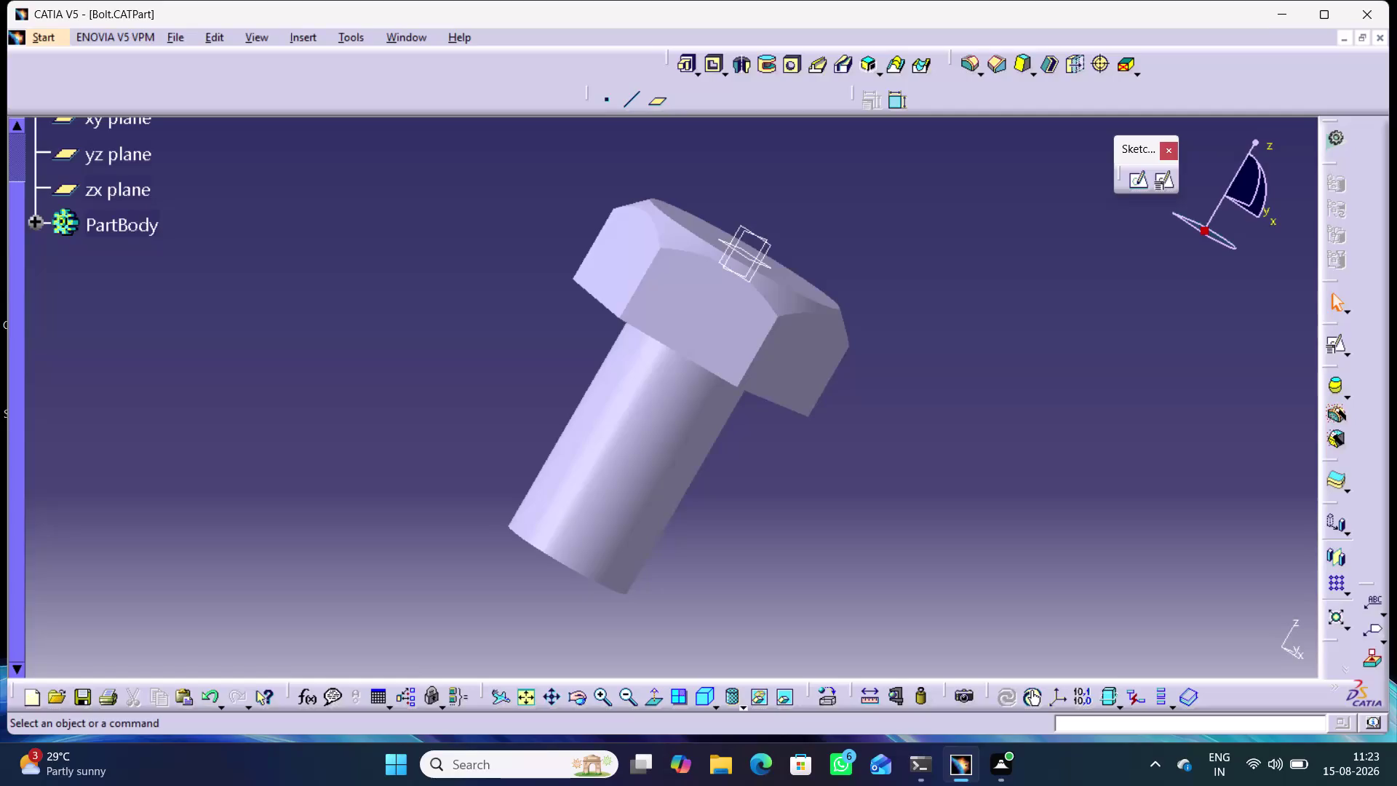
Turn the hex-head bolt more upright and open the material library.
middle_drag(786, 503, 976, 501)
right_drag(786, 503, 977, 501)
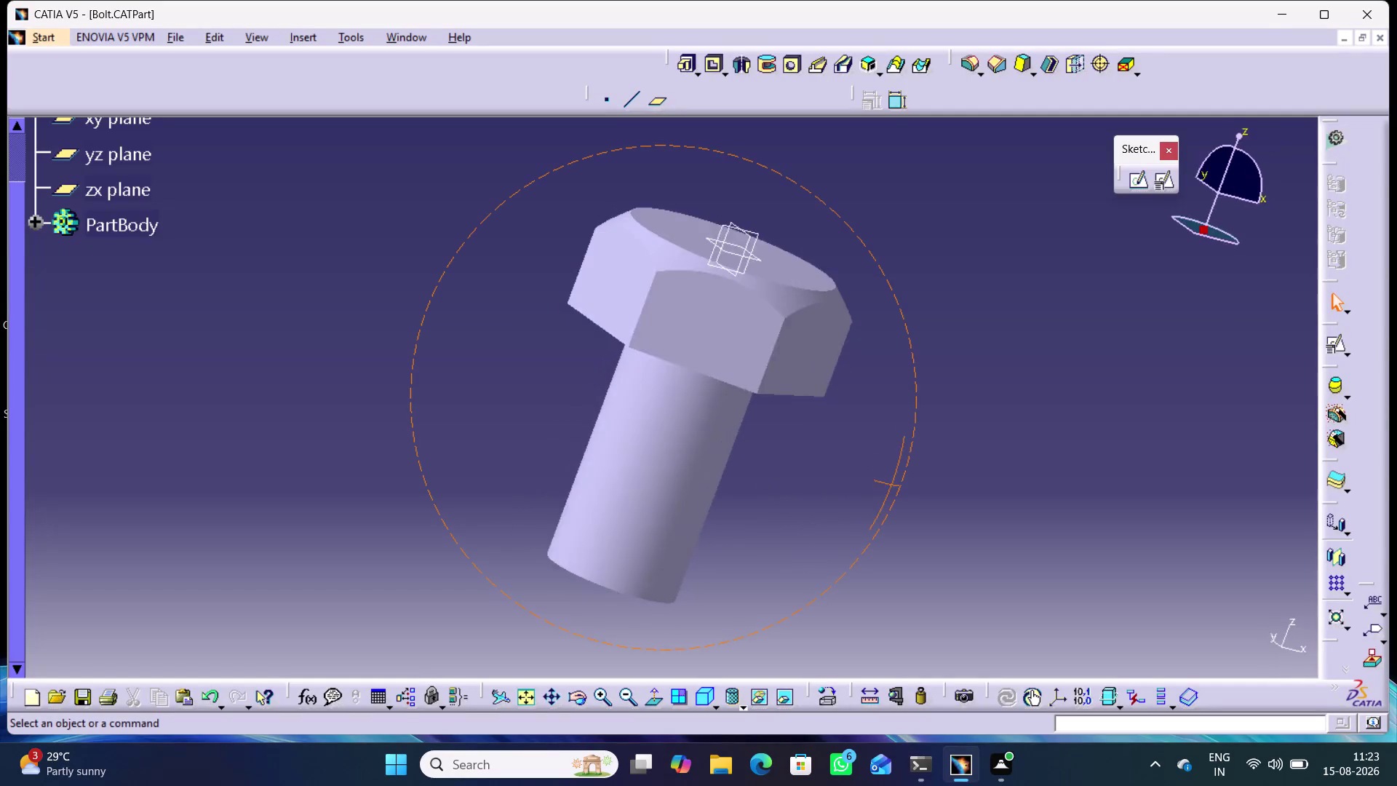
middle_drag(976, 502, 998, 438)
right_drag(976, 501, 998, 438)
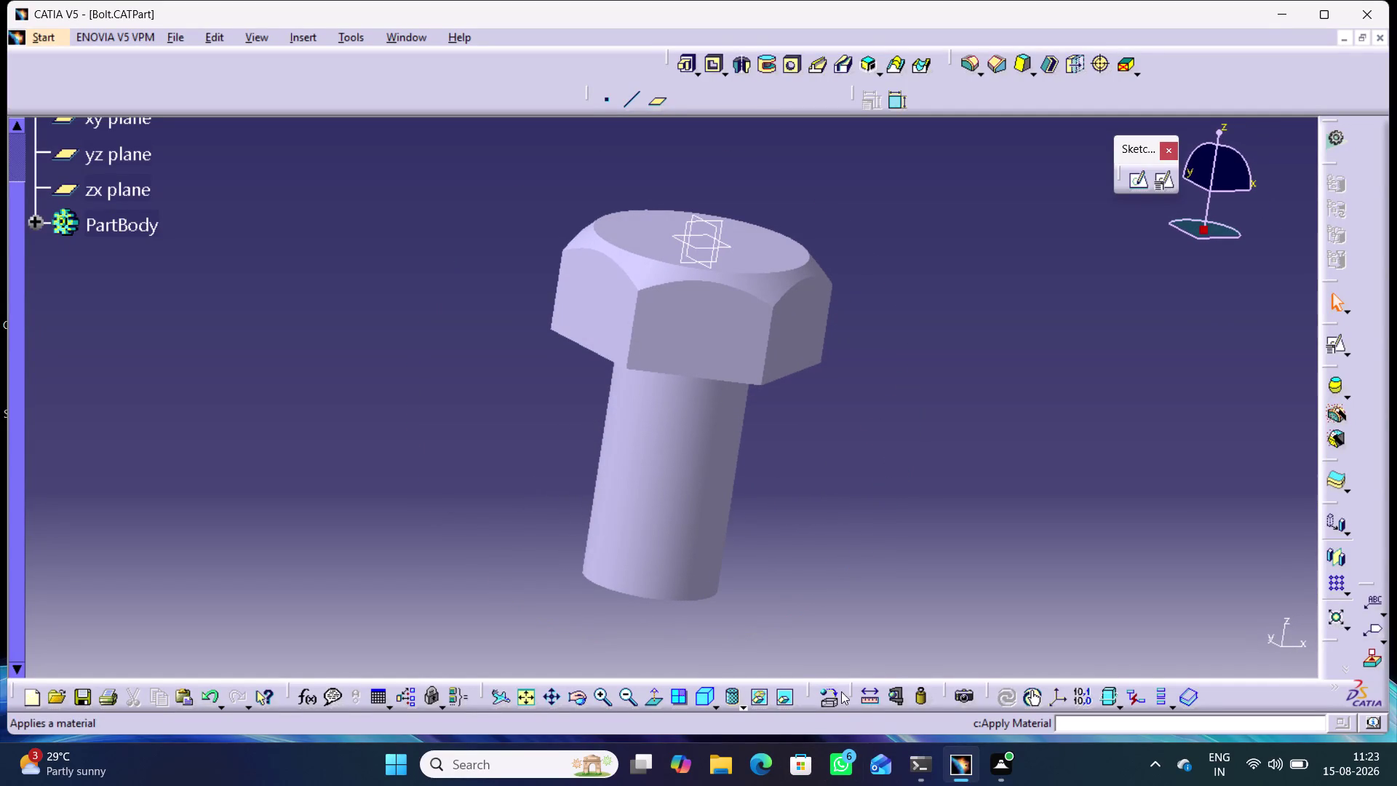
click(820, 694)
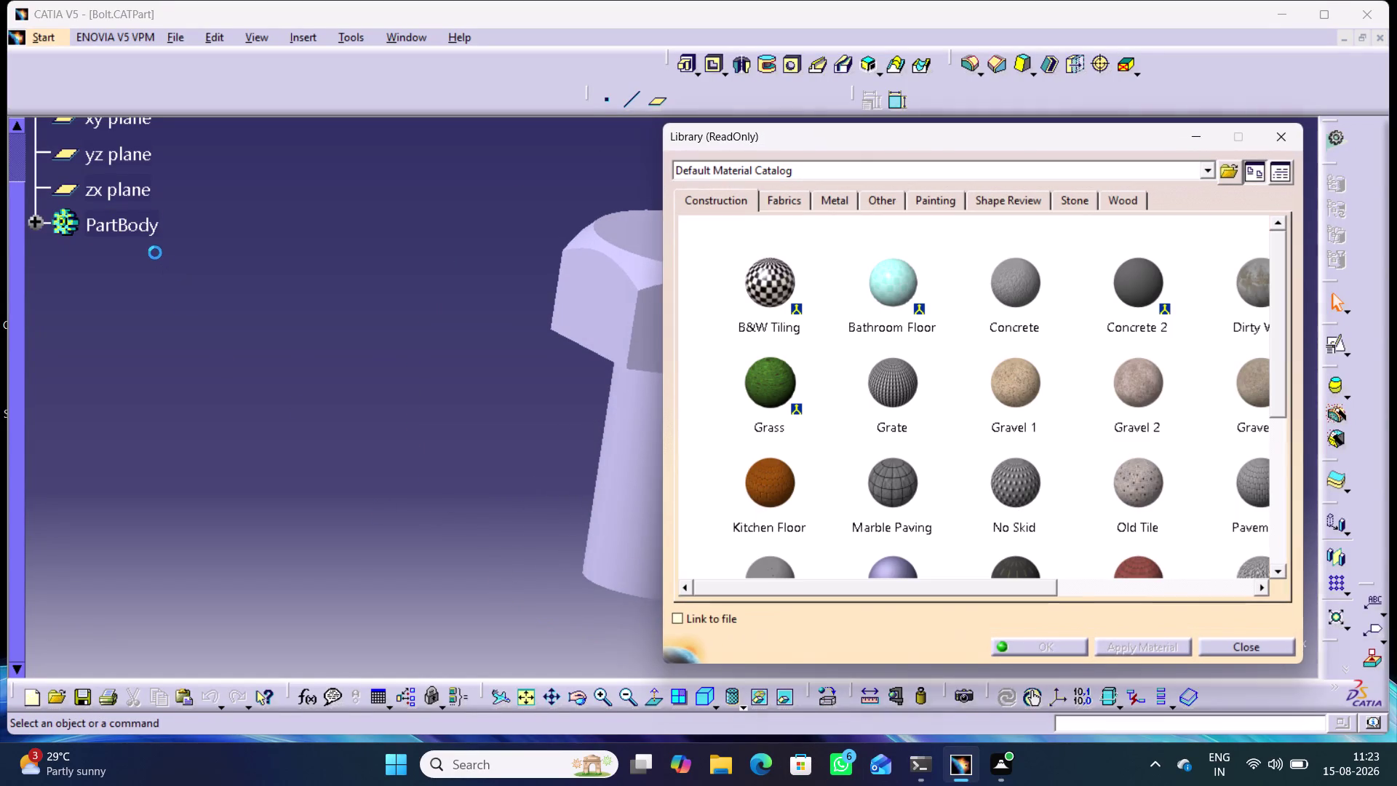
Apply Lead metal to the bolt's PartBody after trying Eroded metal 2, then close the library.
click(131, 226)
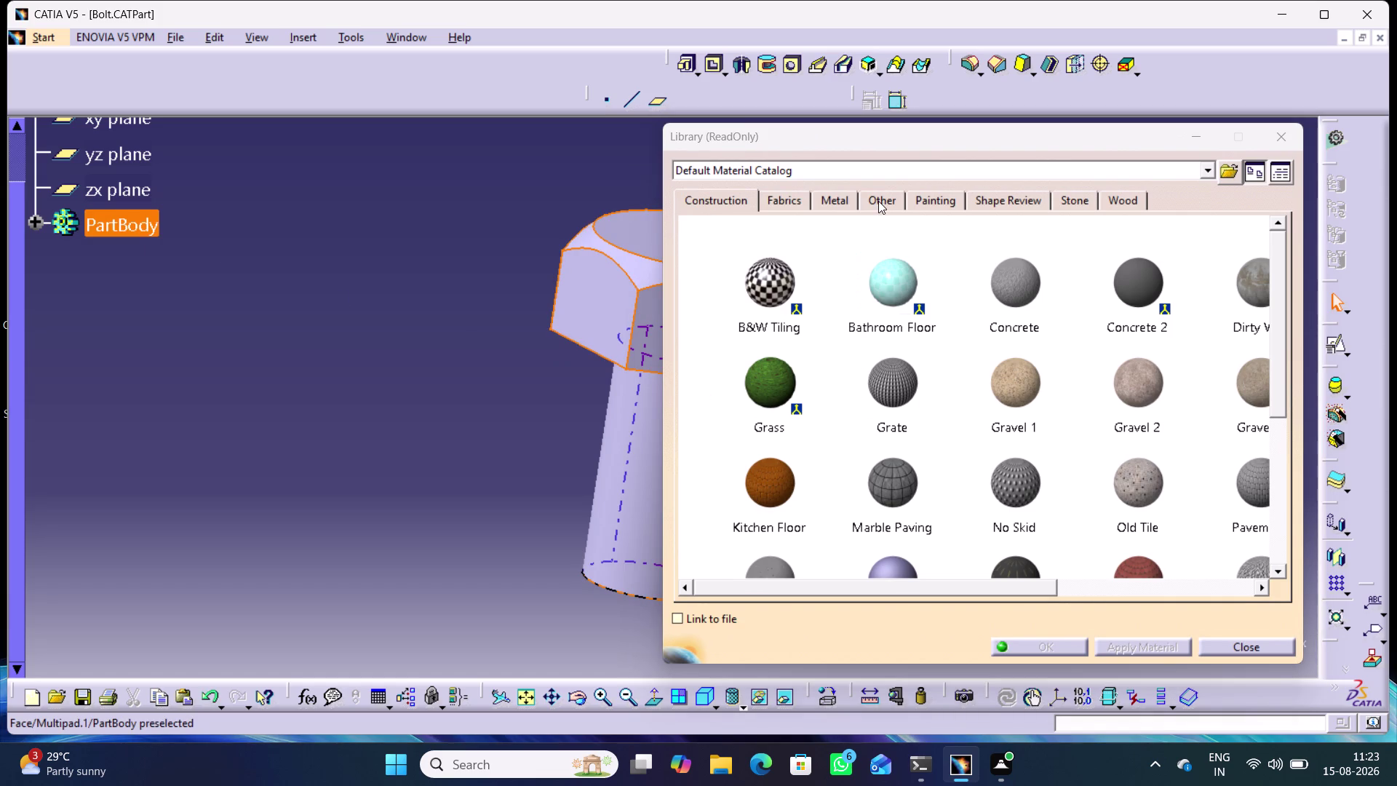
click(878, 201)
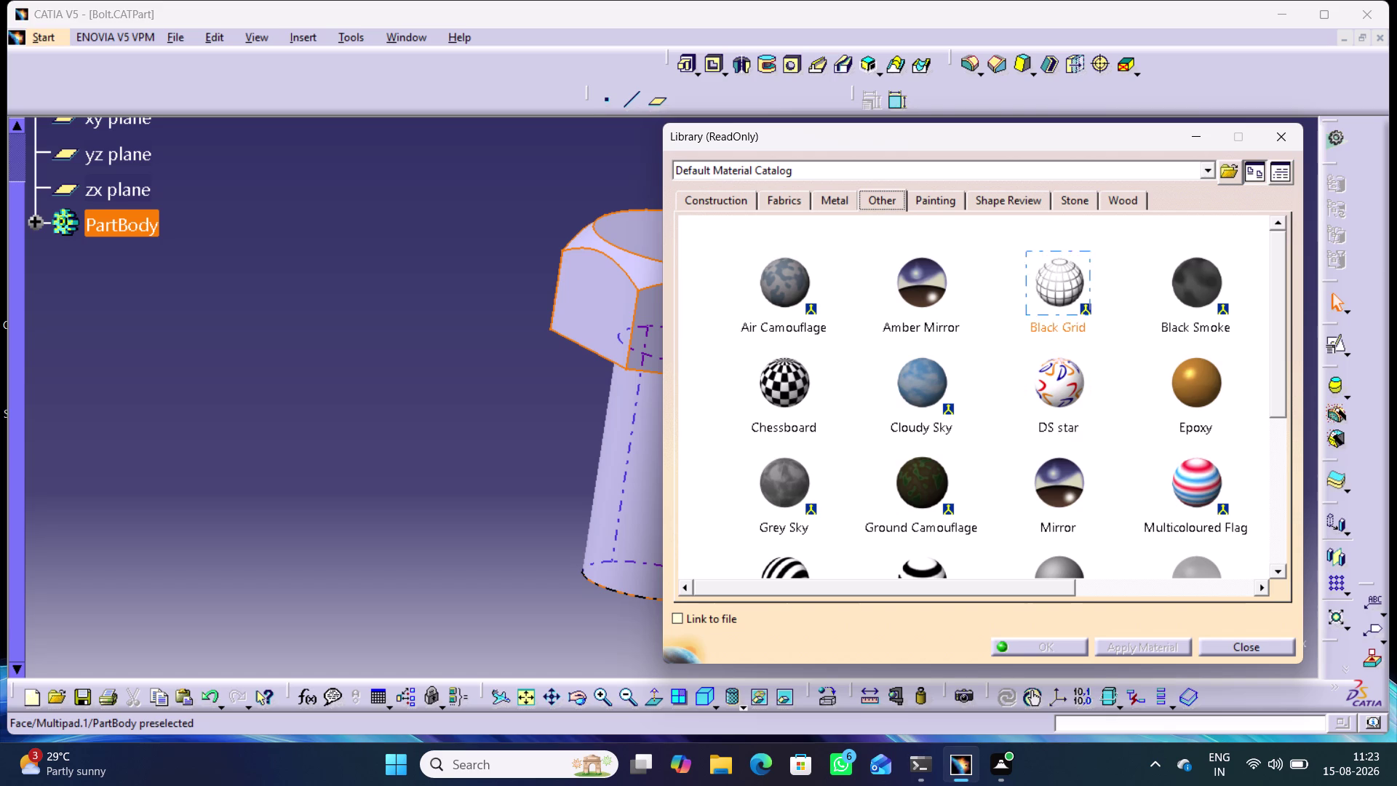
click(837, 205)
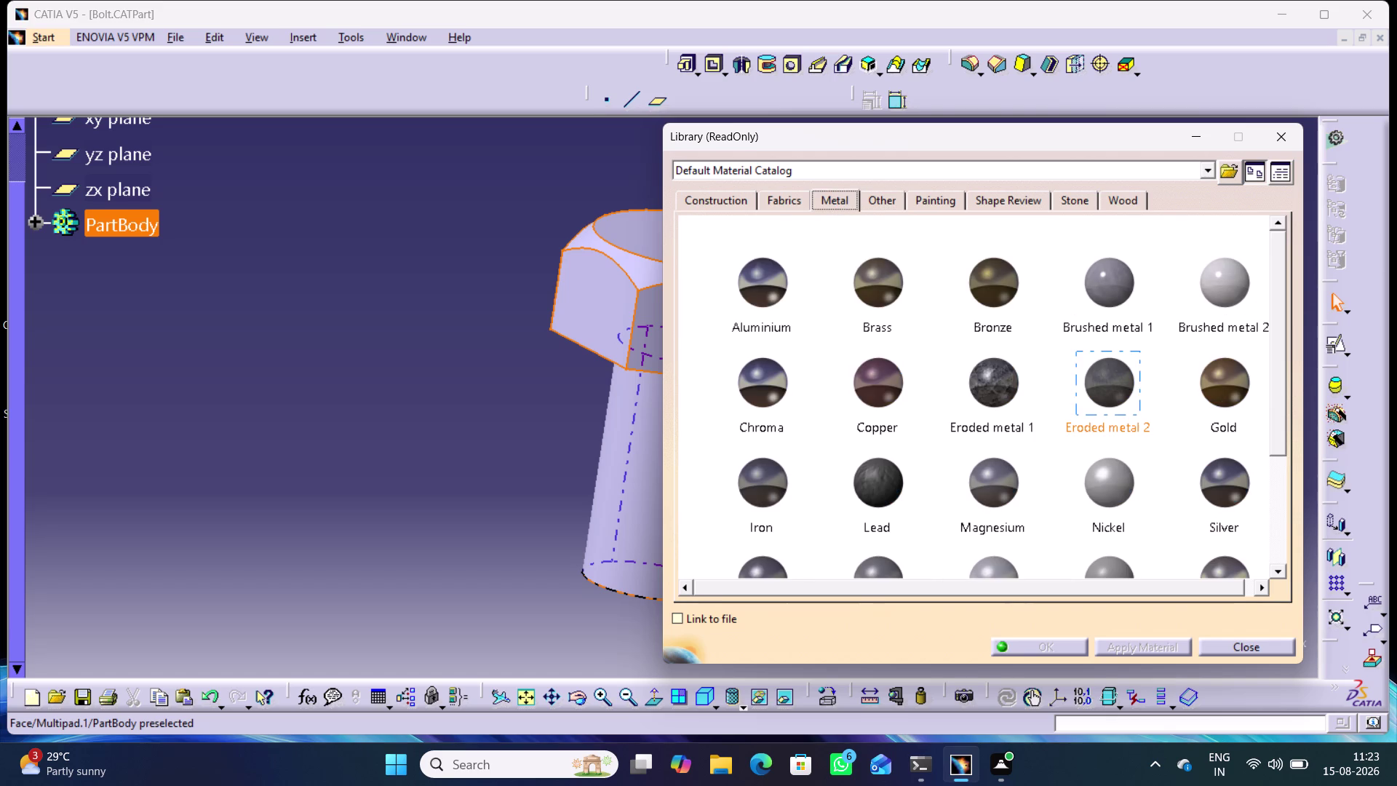
click(1100, 413)
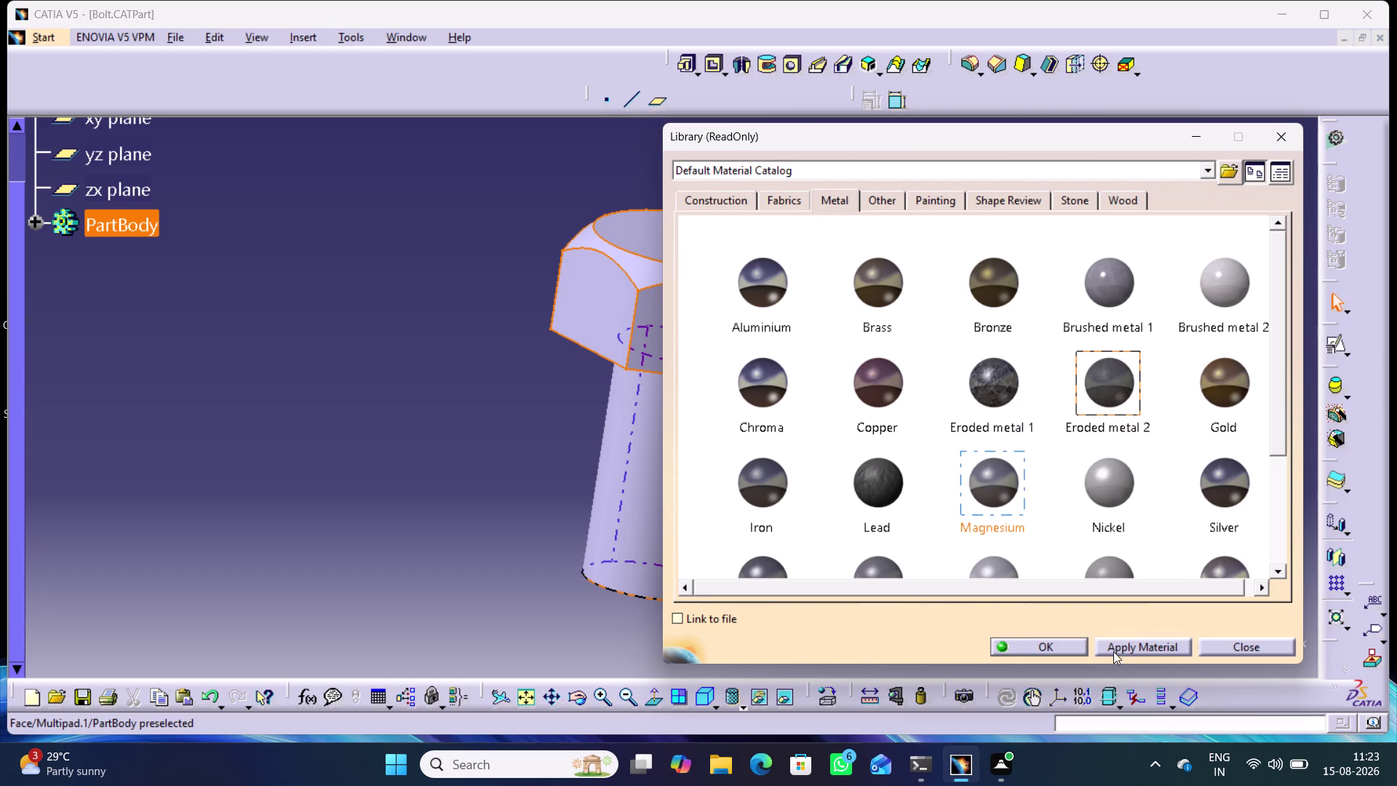
click(1117, 648)
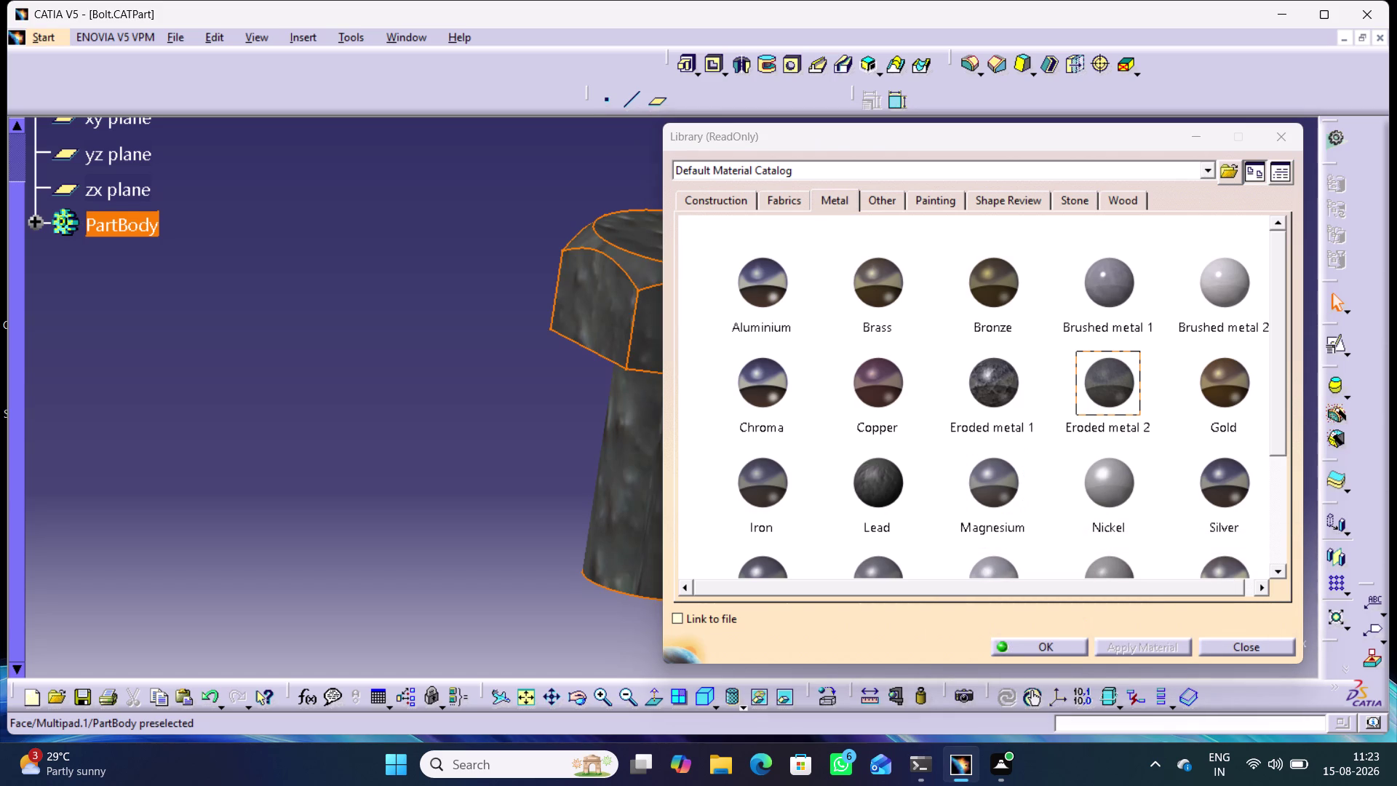
click(882, 504)
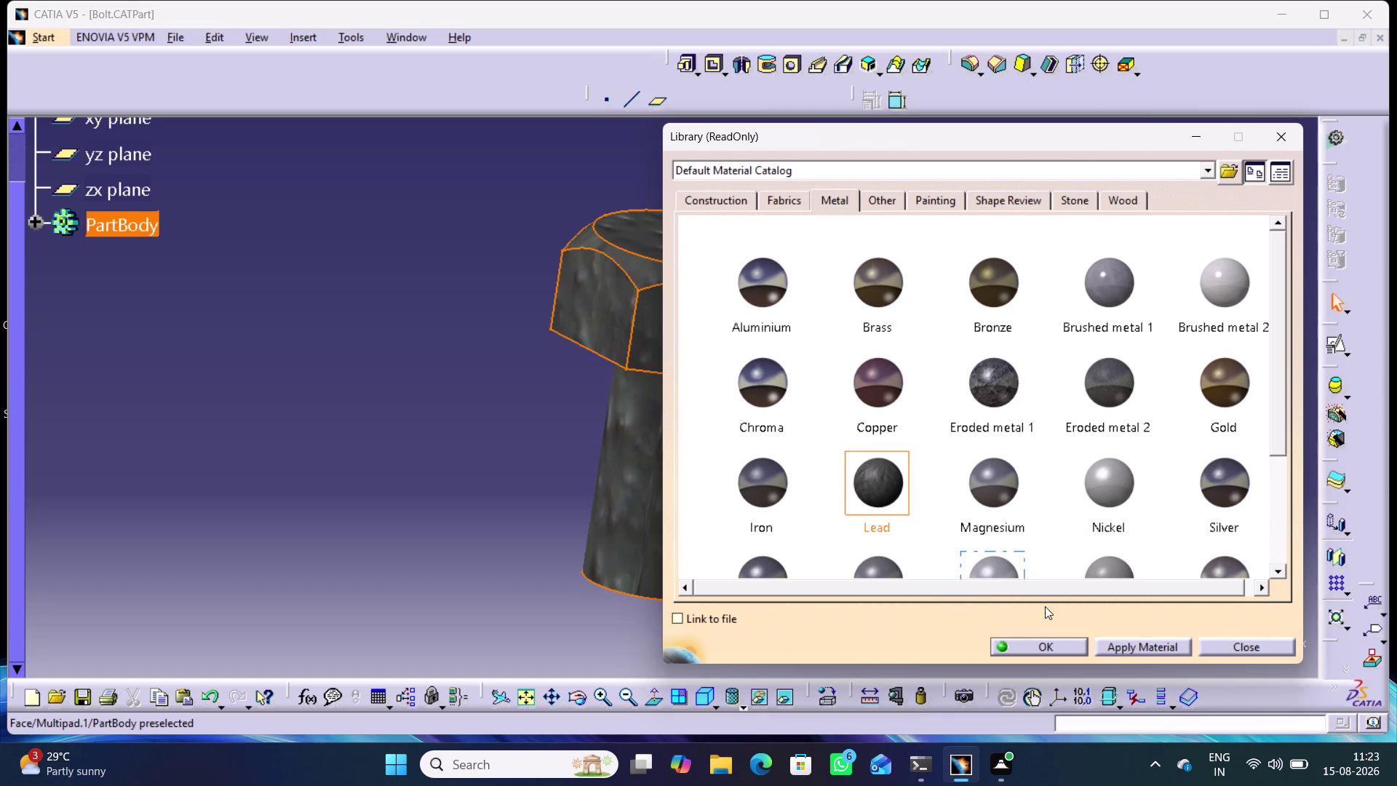
click(1135, 647)
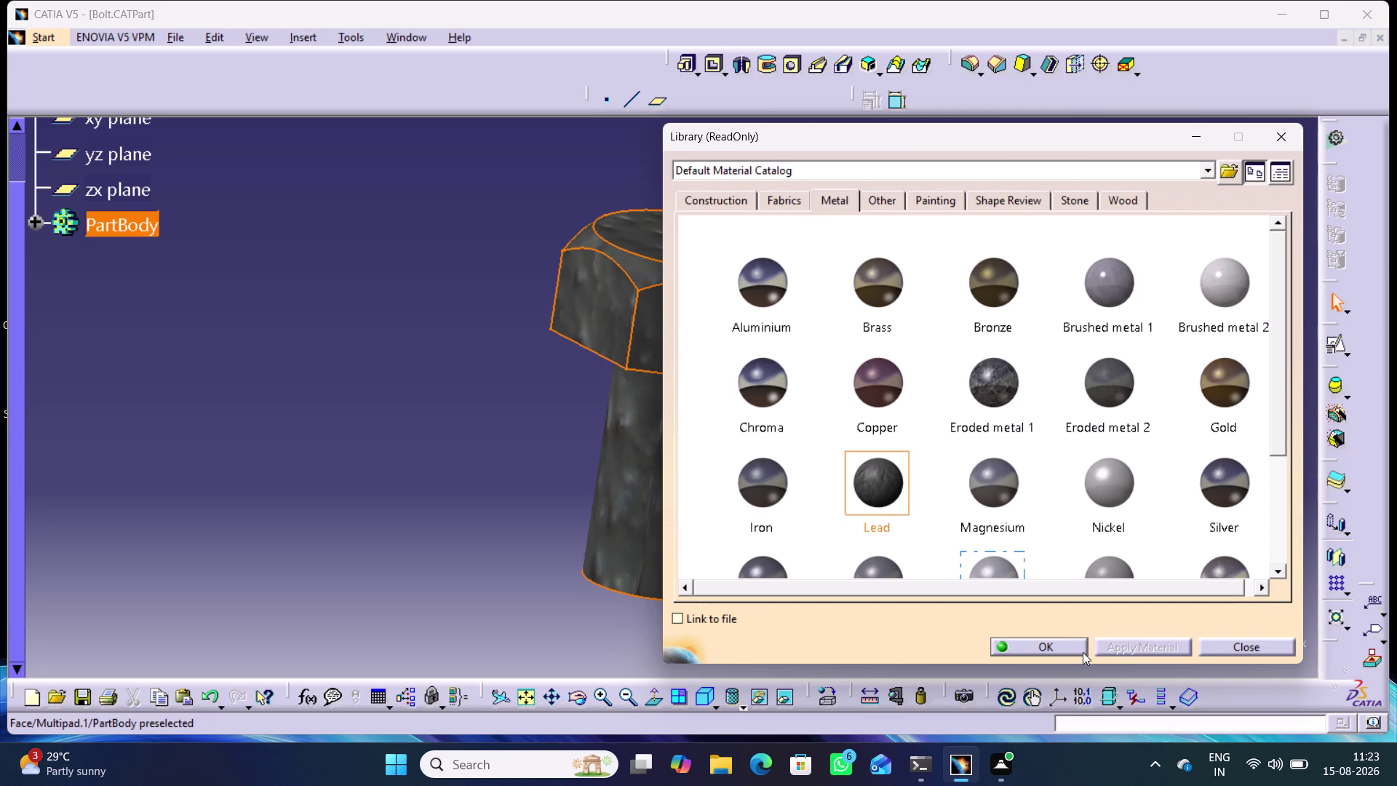
click(1048, 642)
click(1039, 459)
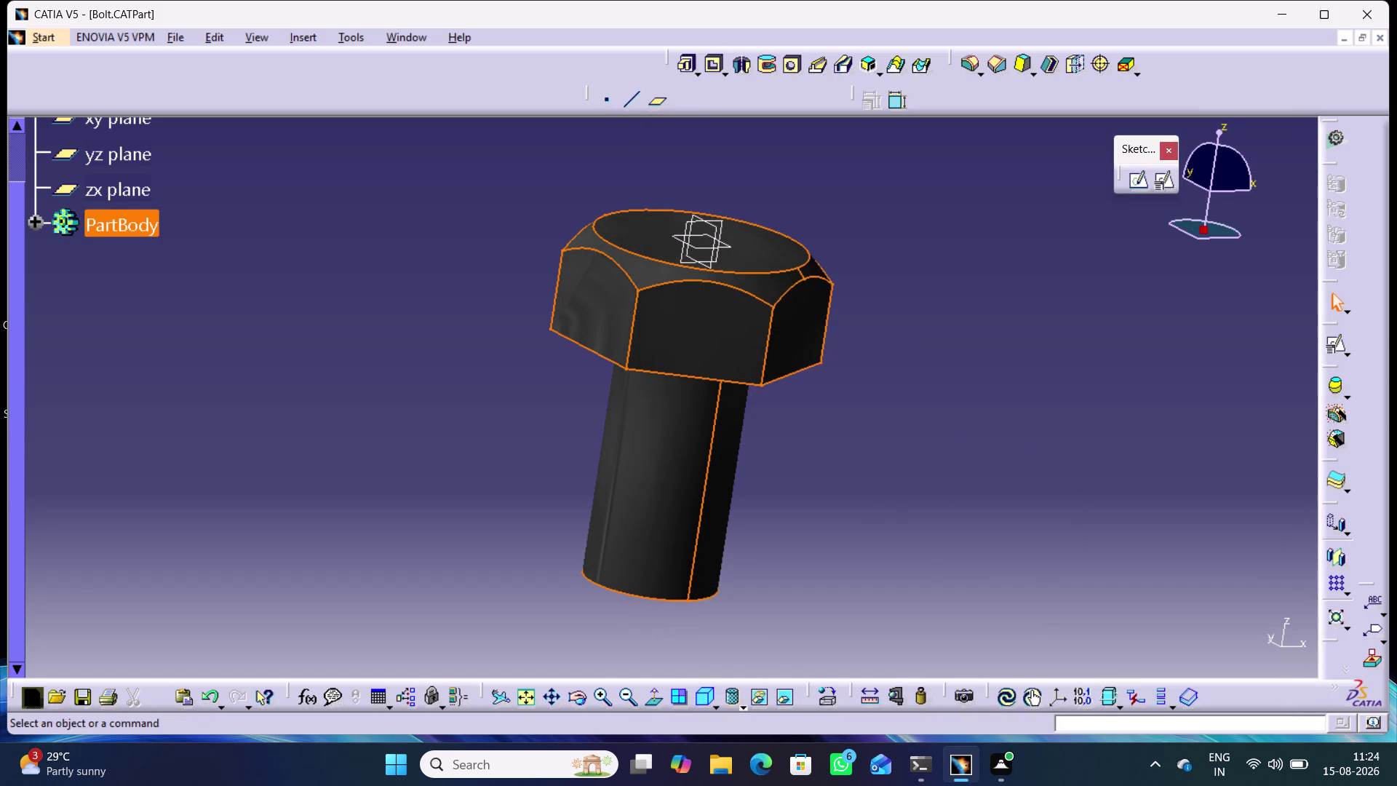
middle_drag(974, 567, 904, 537)
Save the bolt part.
right_drag(973, 567, 904, 537)
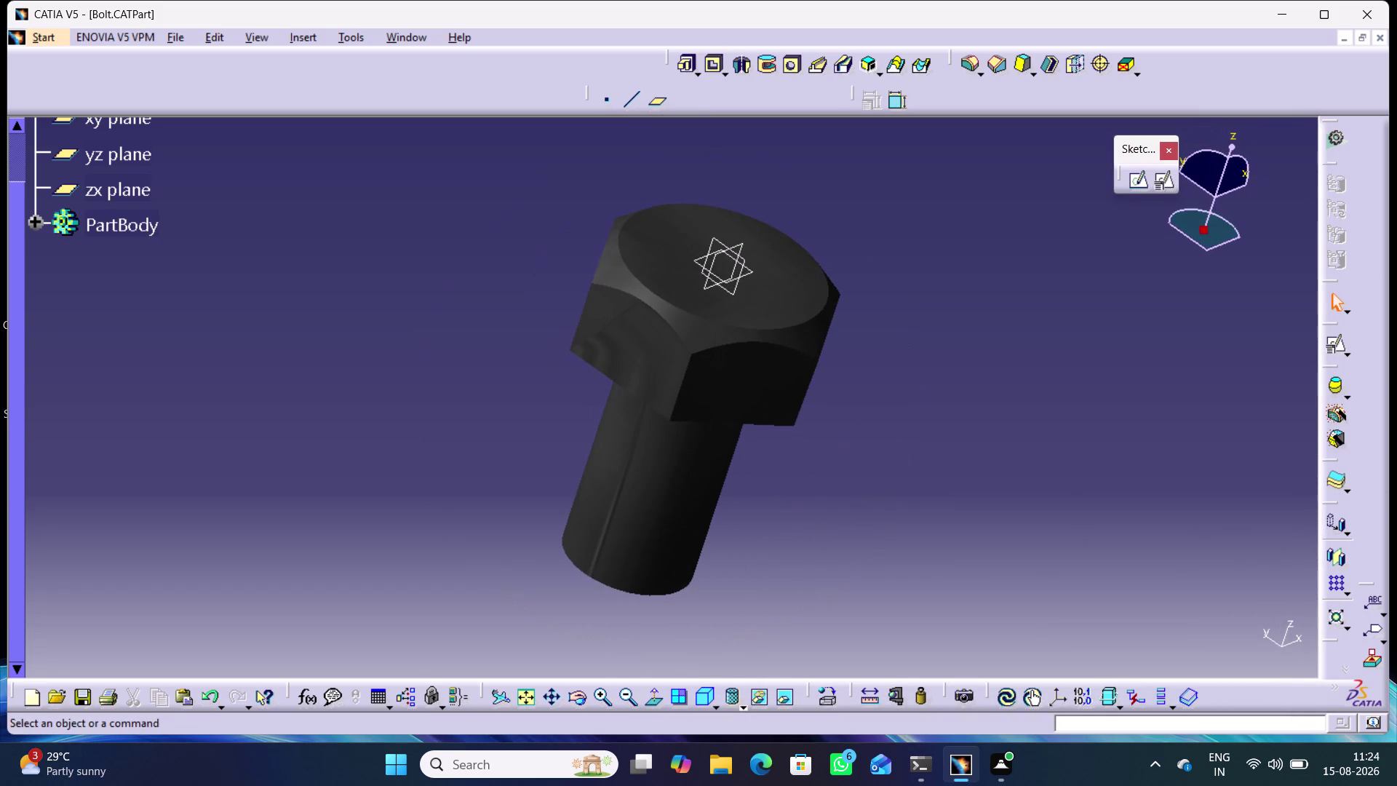
key(ctrl+s)
key(ctrl+s)
Create a new Part document, Part7.
key(ctrl+n)
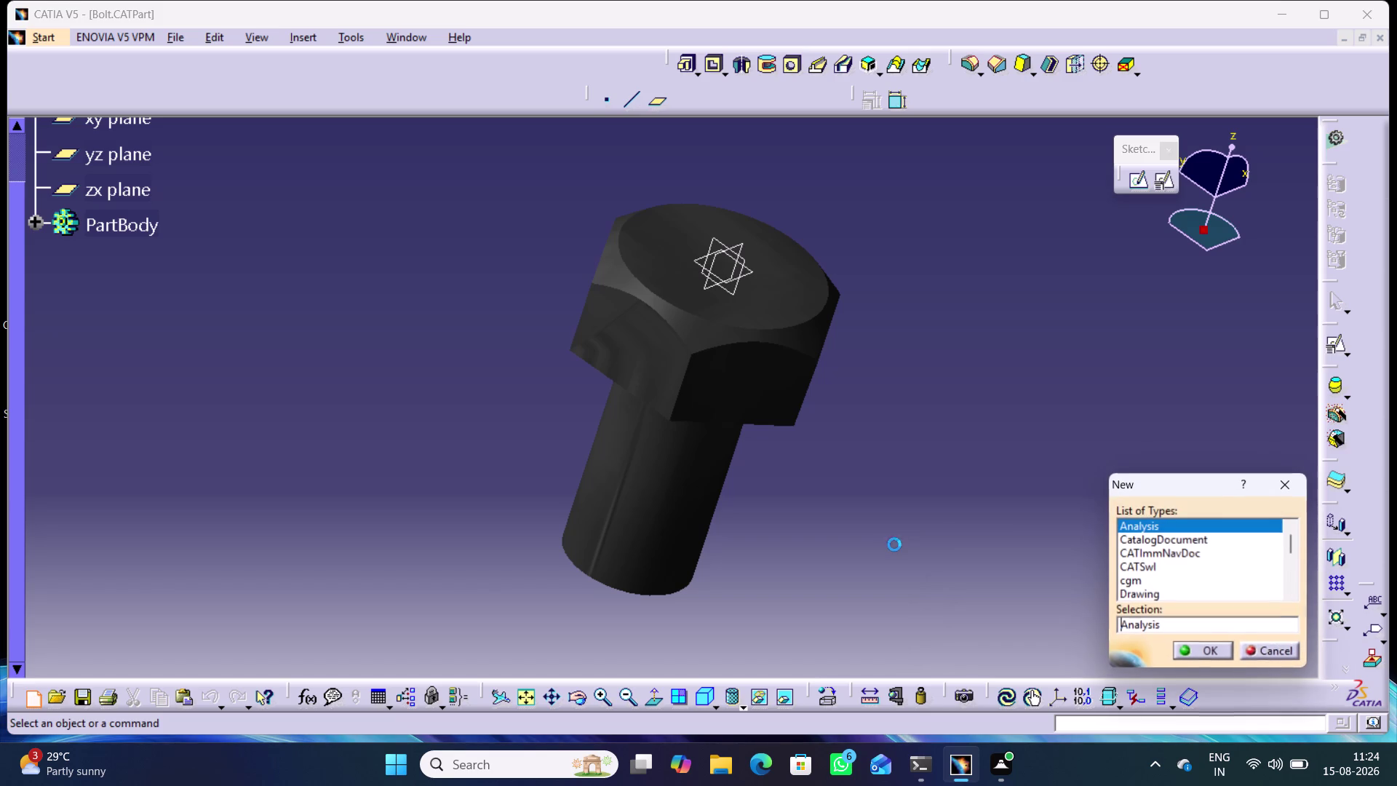
key(Down)
key(Return)
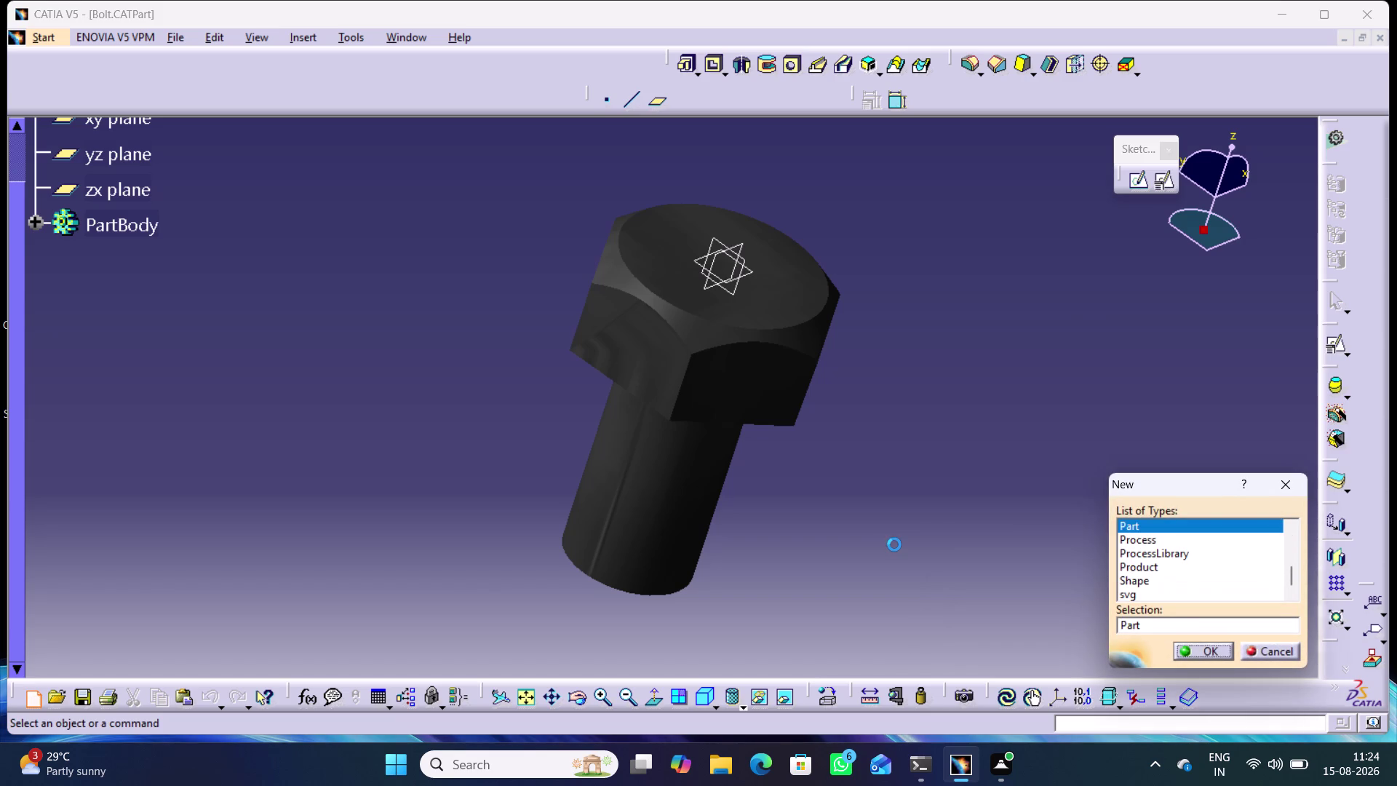
key(Return)
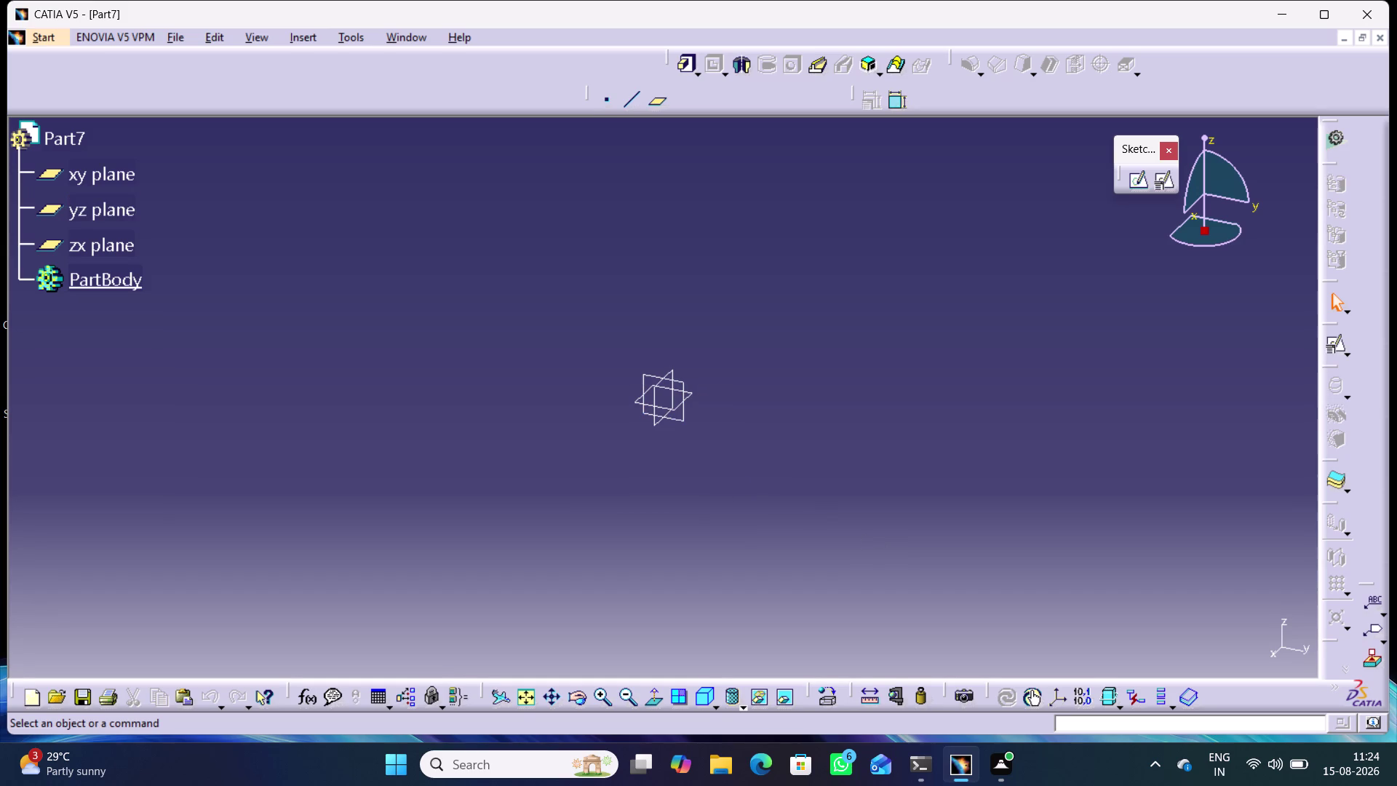
Start a positioned sketch on the xy plane.
click(689, 392)
click(1164, 185)
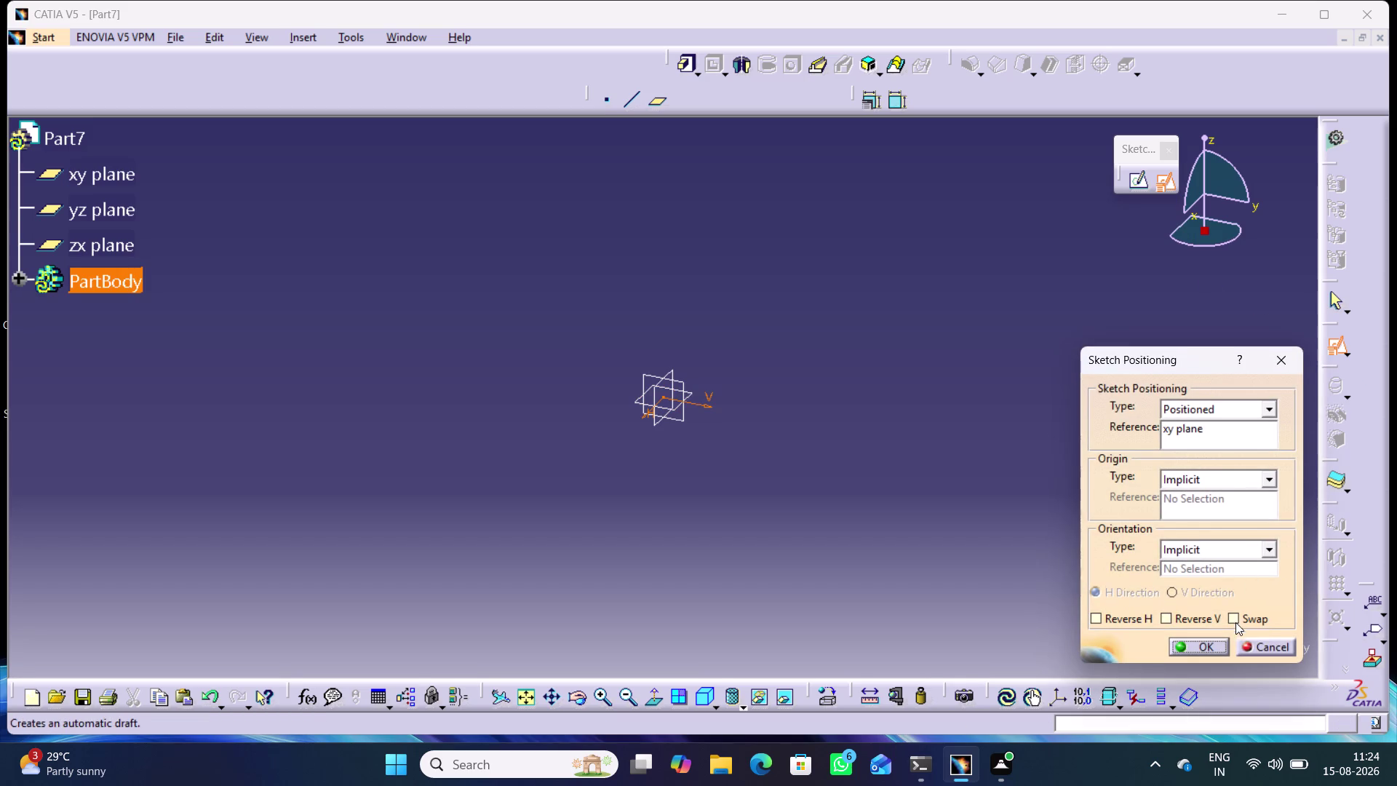
click(1235, 619)
click(1198, 624)
click(1202, 645)
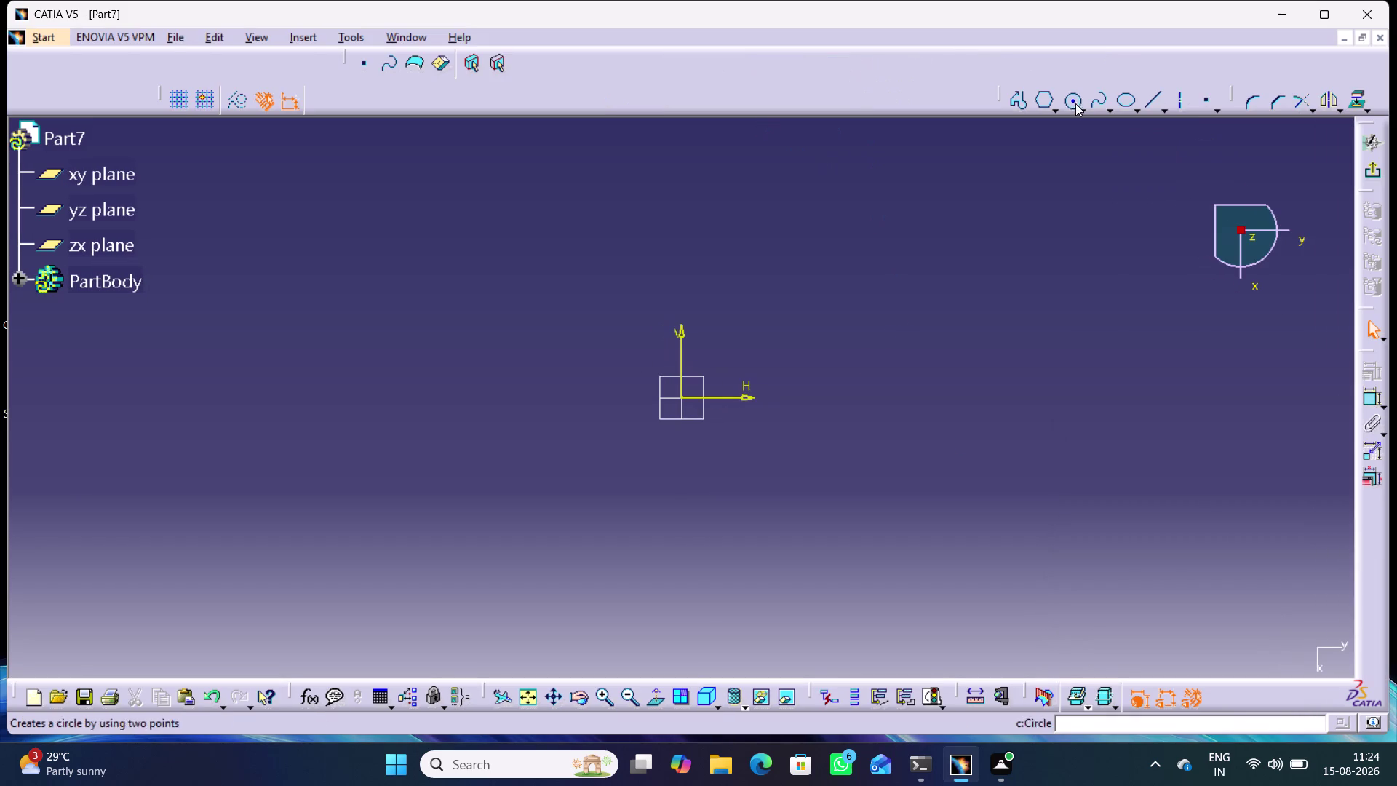
Draw two circles centred on the origin.
click(1068, 102)
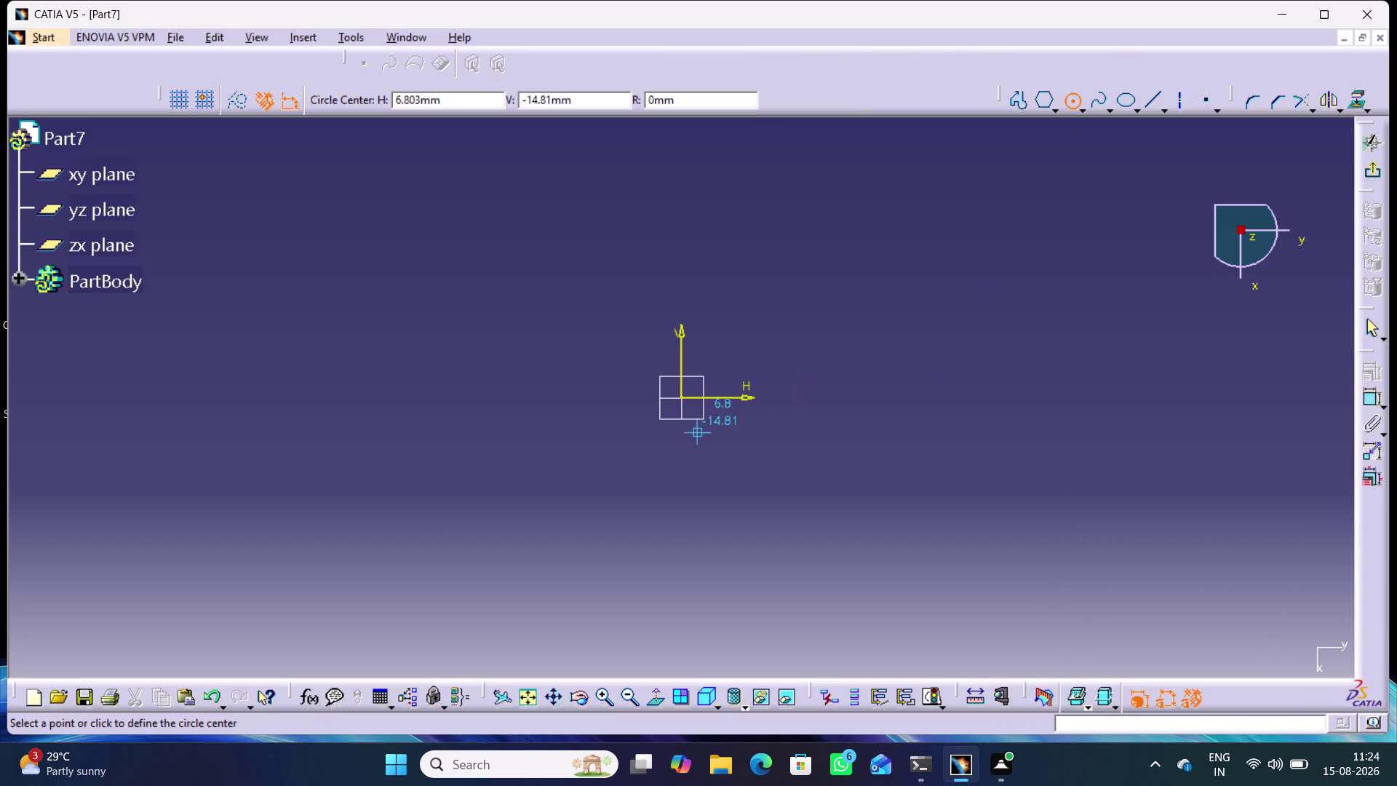
click(680, 400)
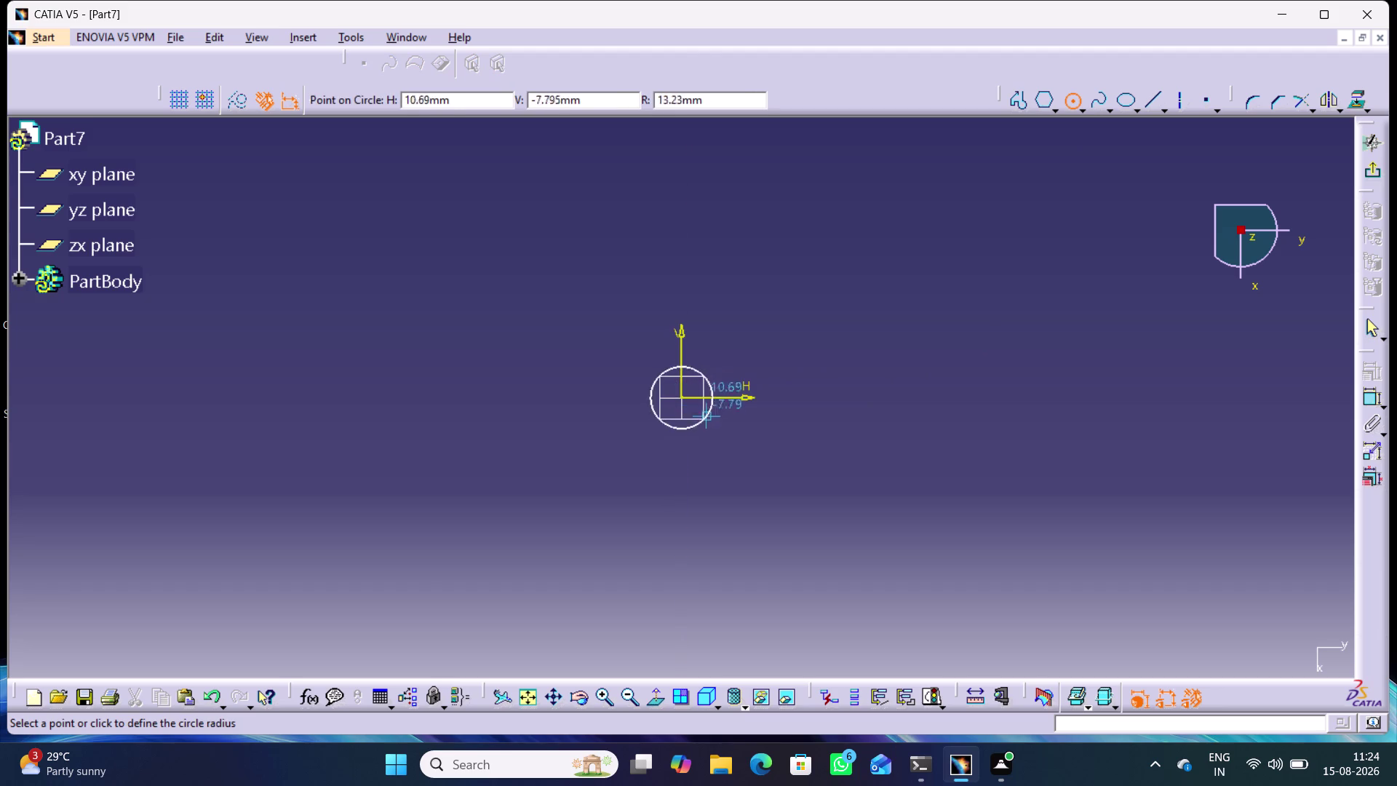
click(727, 460)
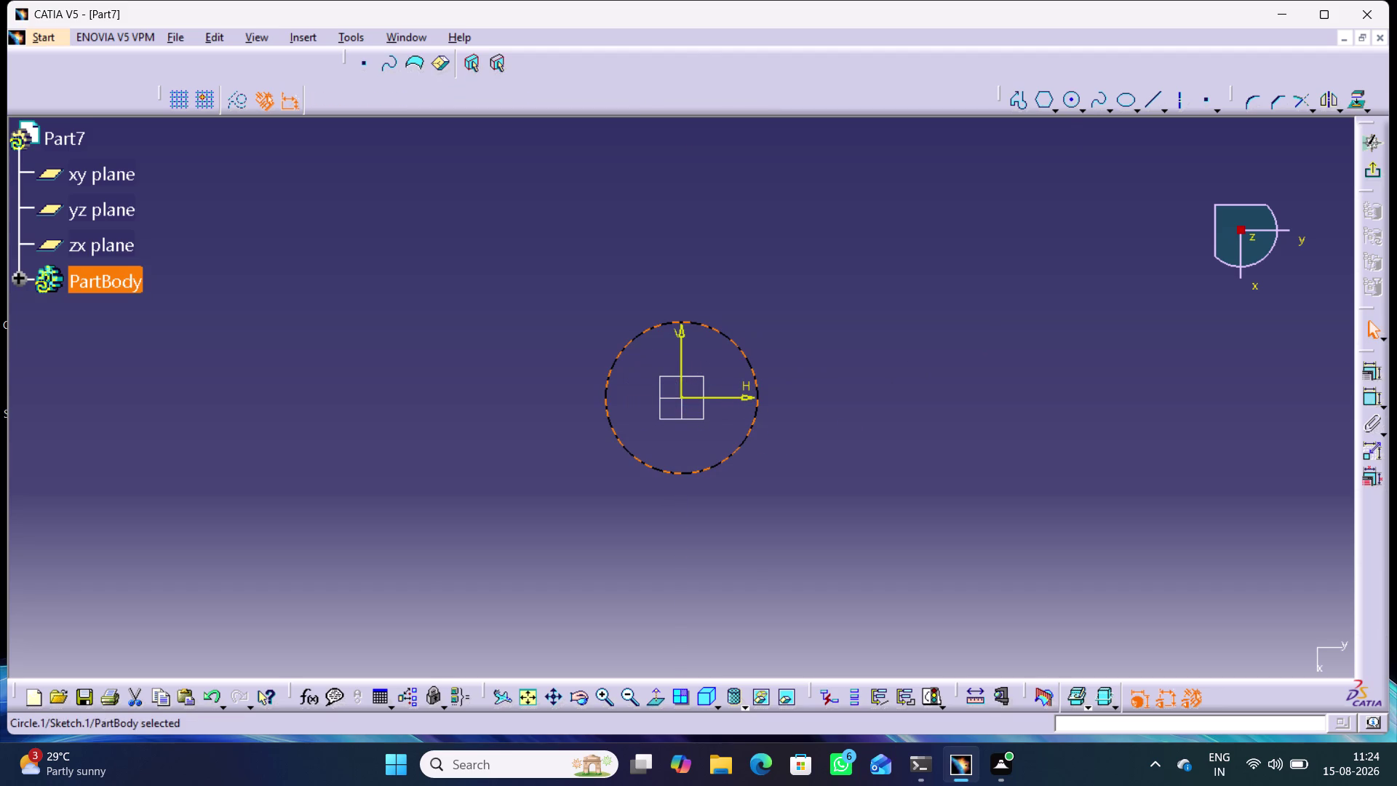
click(1064, 103)
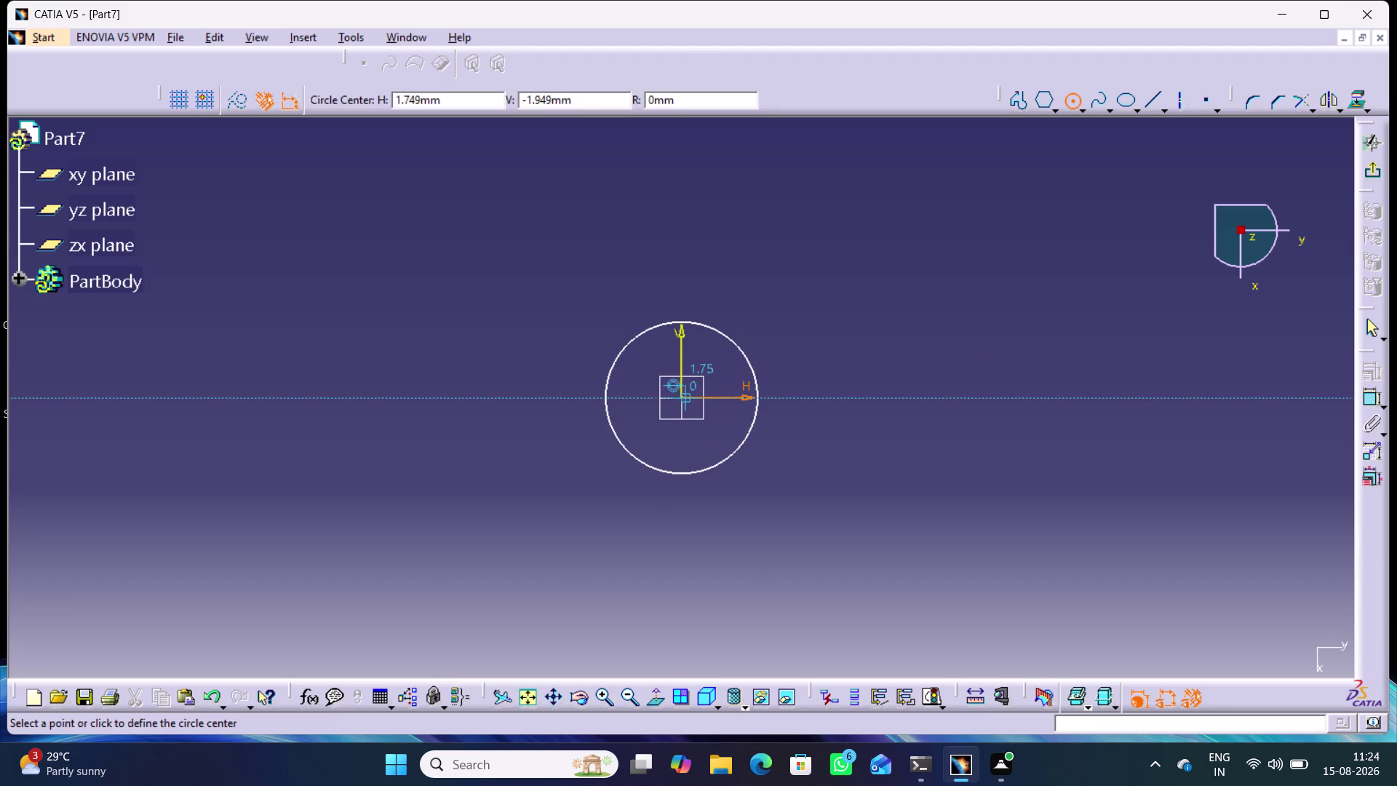
click(681, 396)
click(714, 424)
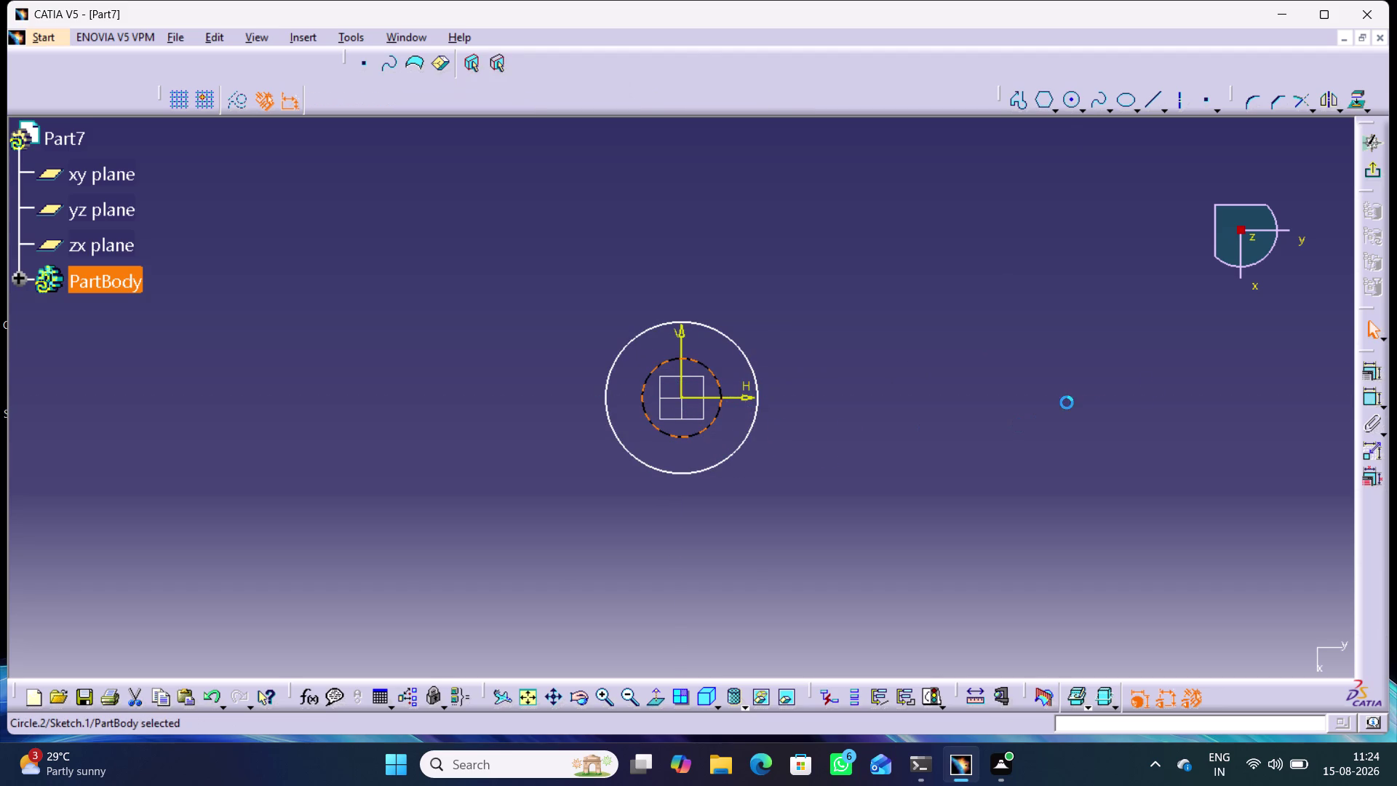
Constrain the circle diameters to 6.25 and 10, then exit the sketch.
double_click(1375, 398)
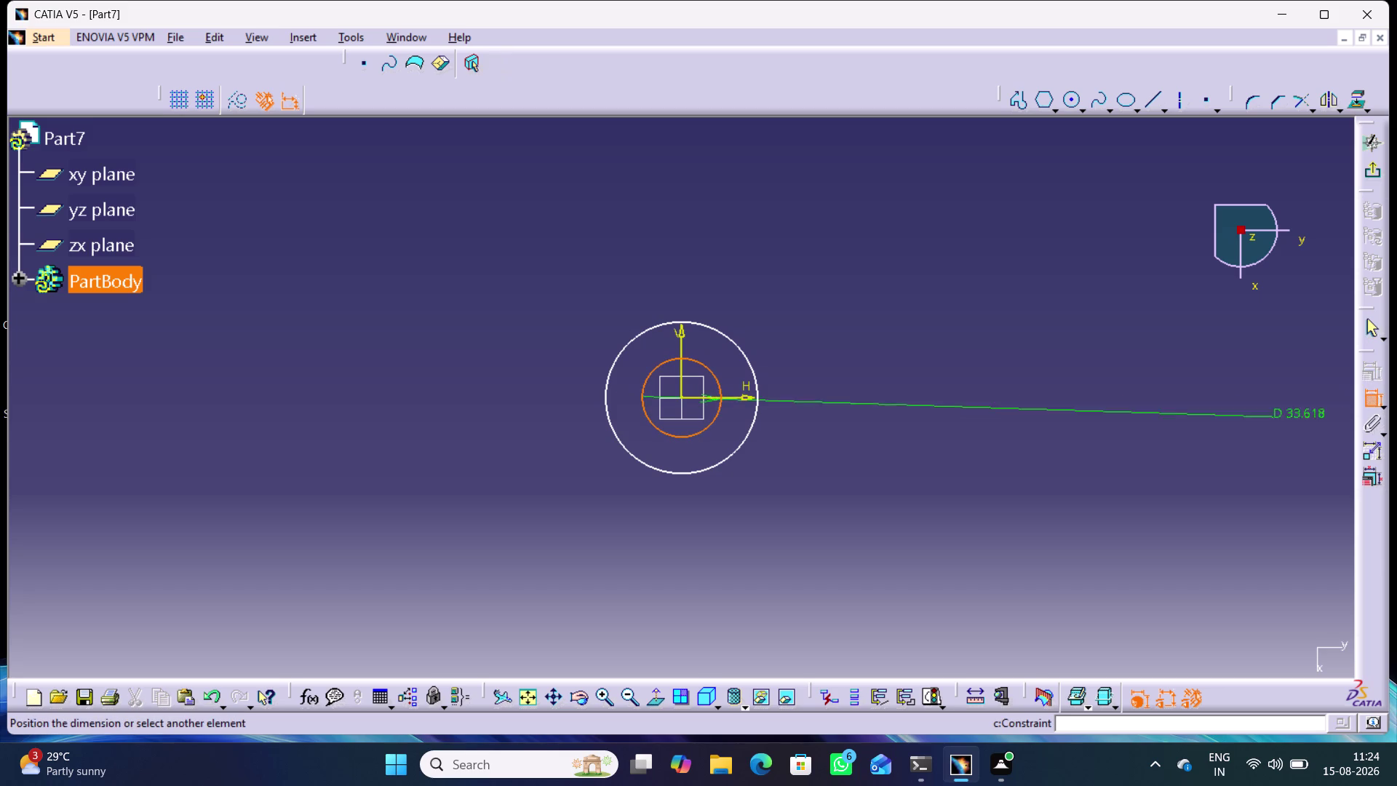
click(771, 325)
double_click(770, 321)
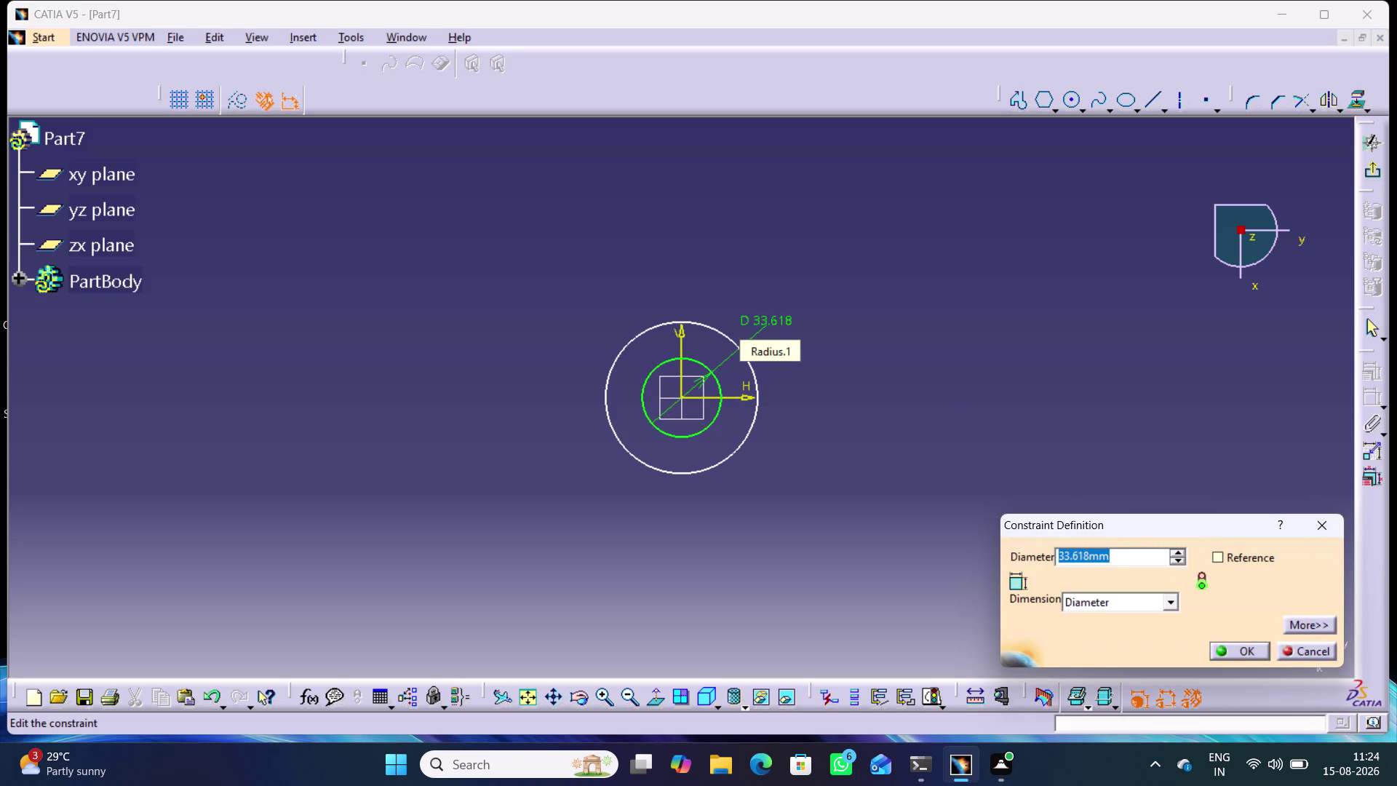
text(6)
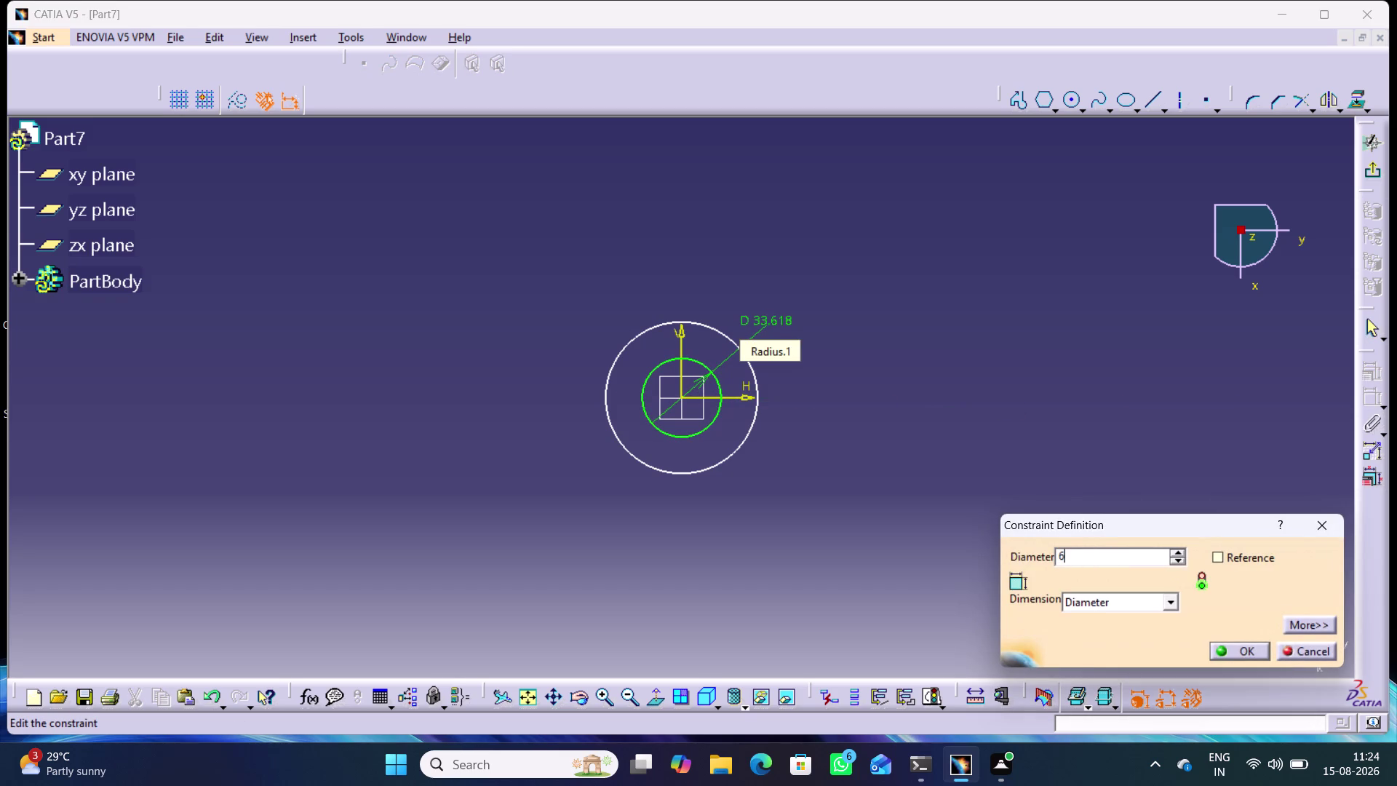
text(.25)
key(Return)
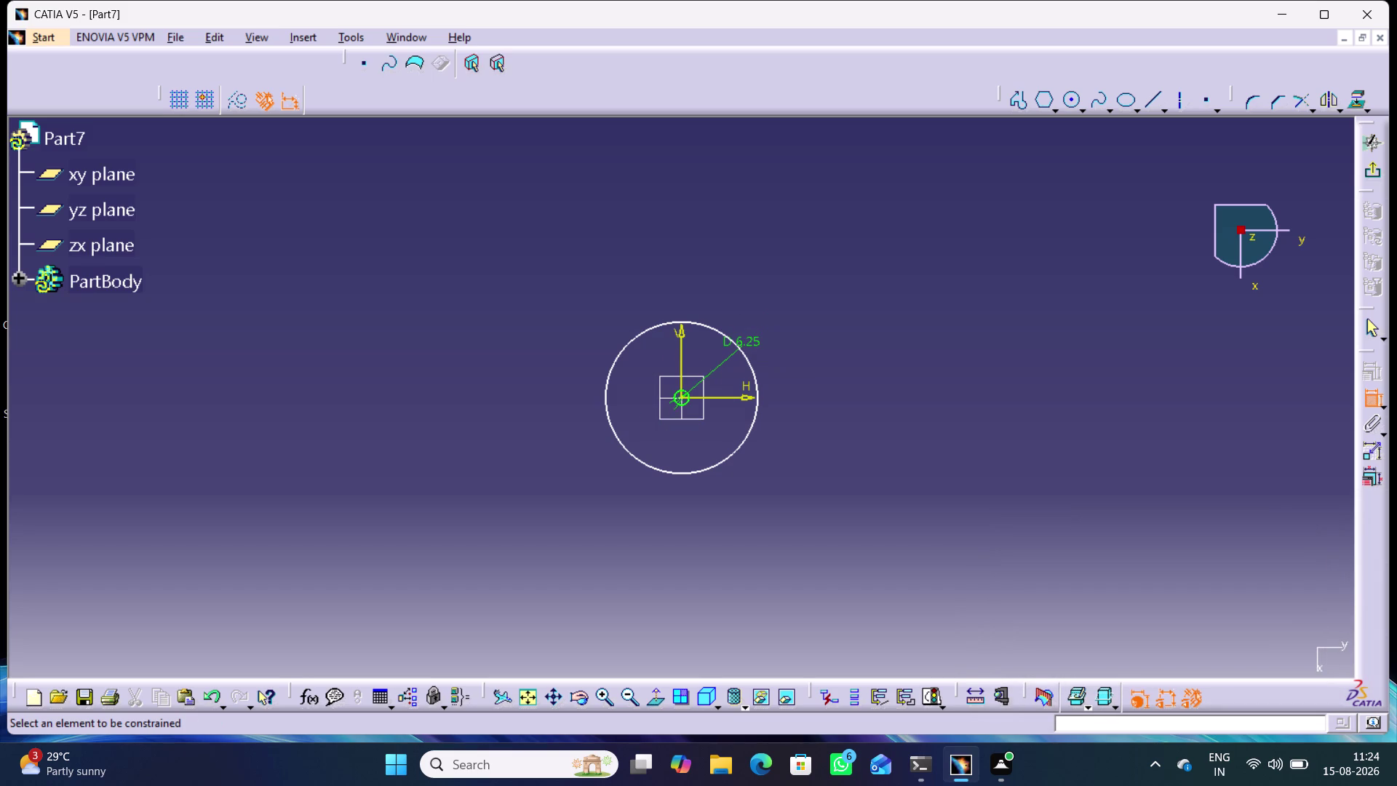
click(750, 364)
click(780, 366)
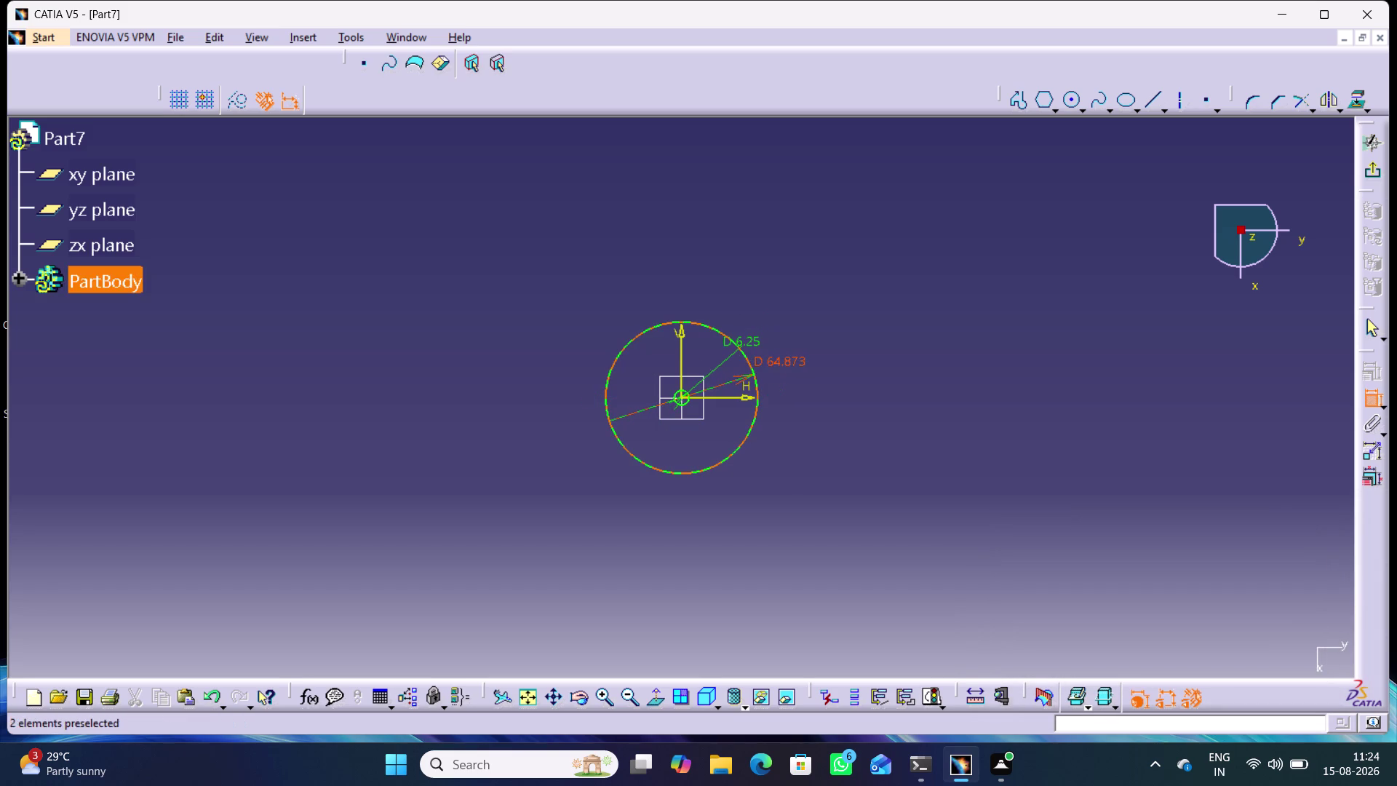
double_click(778, 361)
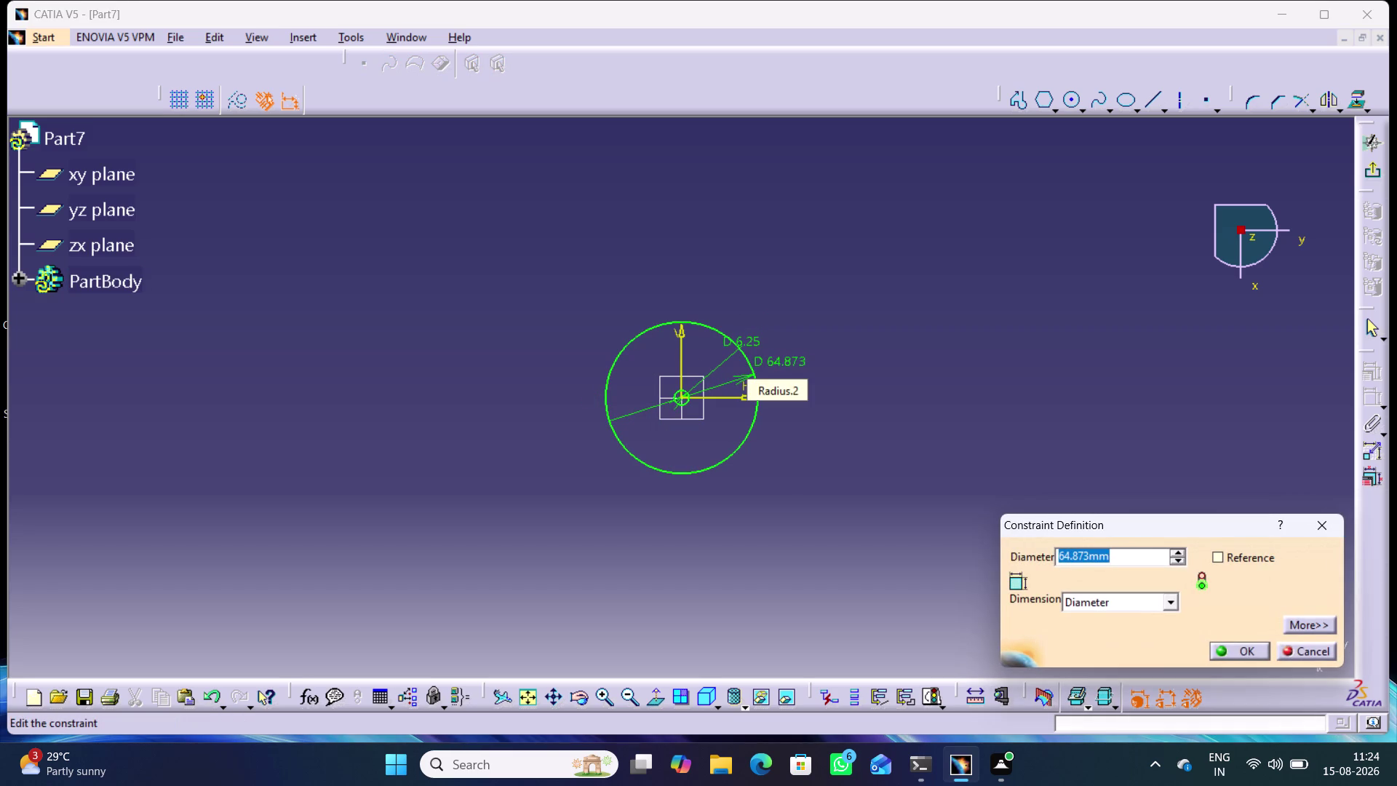
text(10)
key(Return)
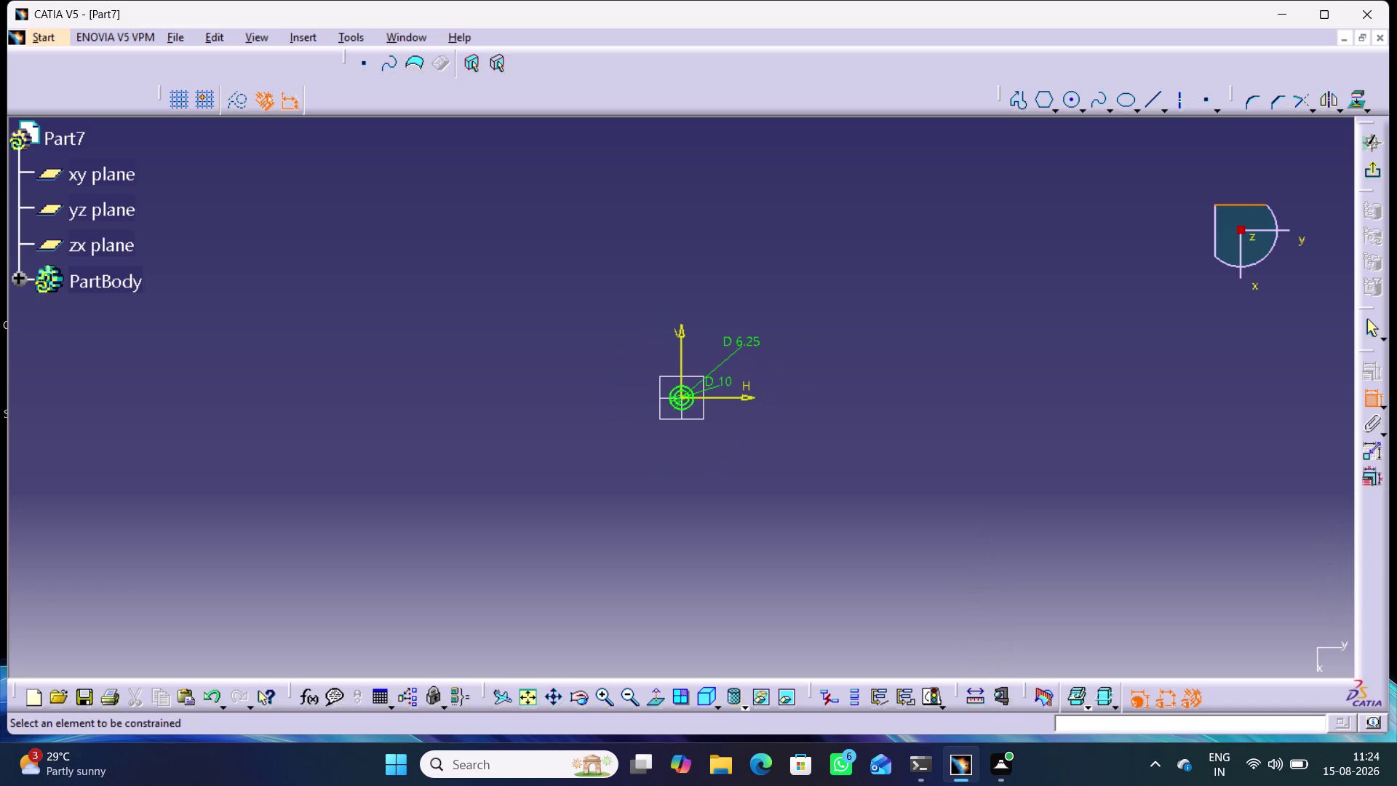
click(1372, 167)
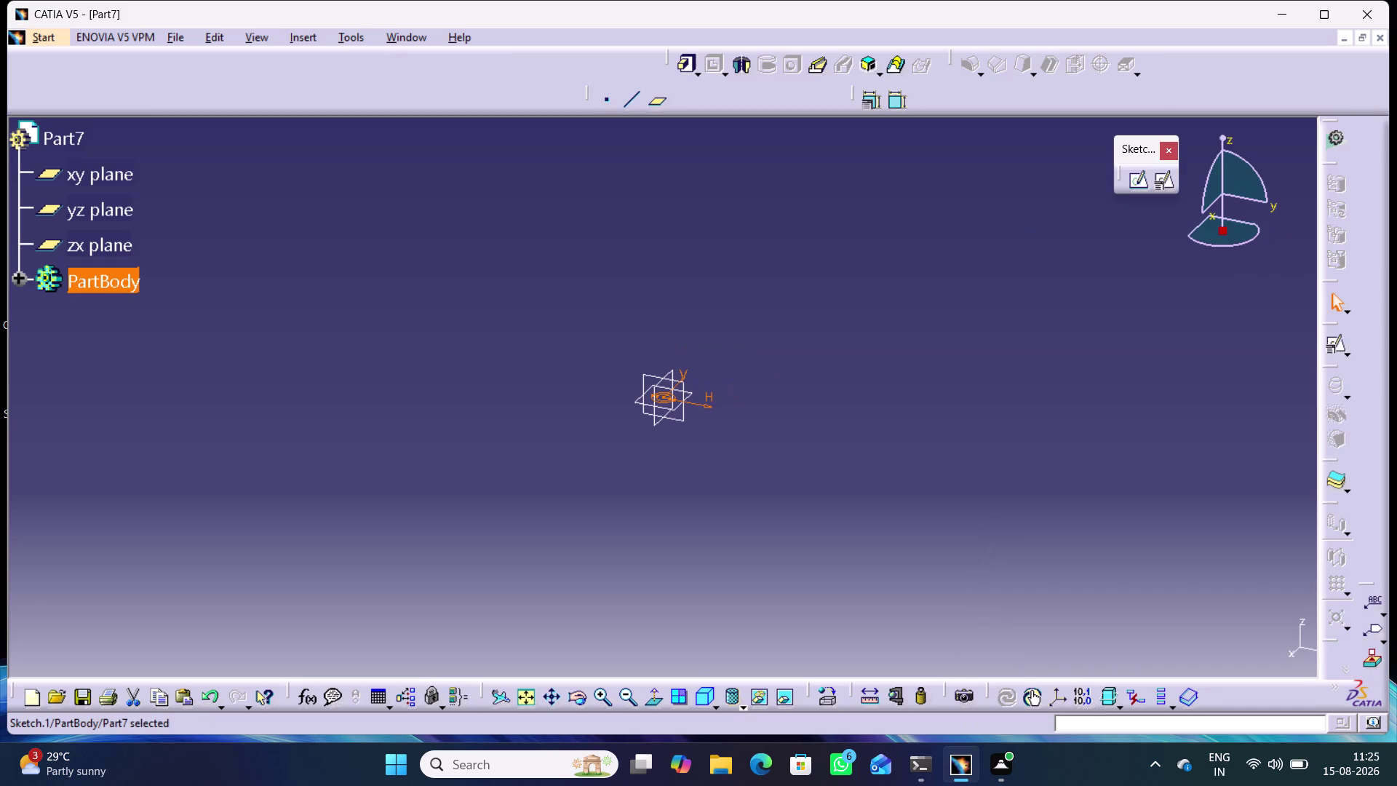
Pad the ring sketch 5 mm after previewing it, then open the material library.
click(687, 65)
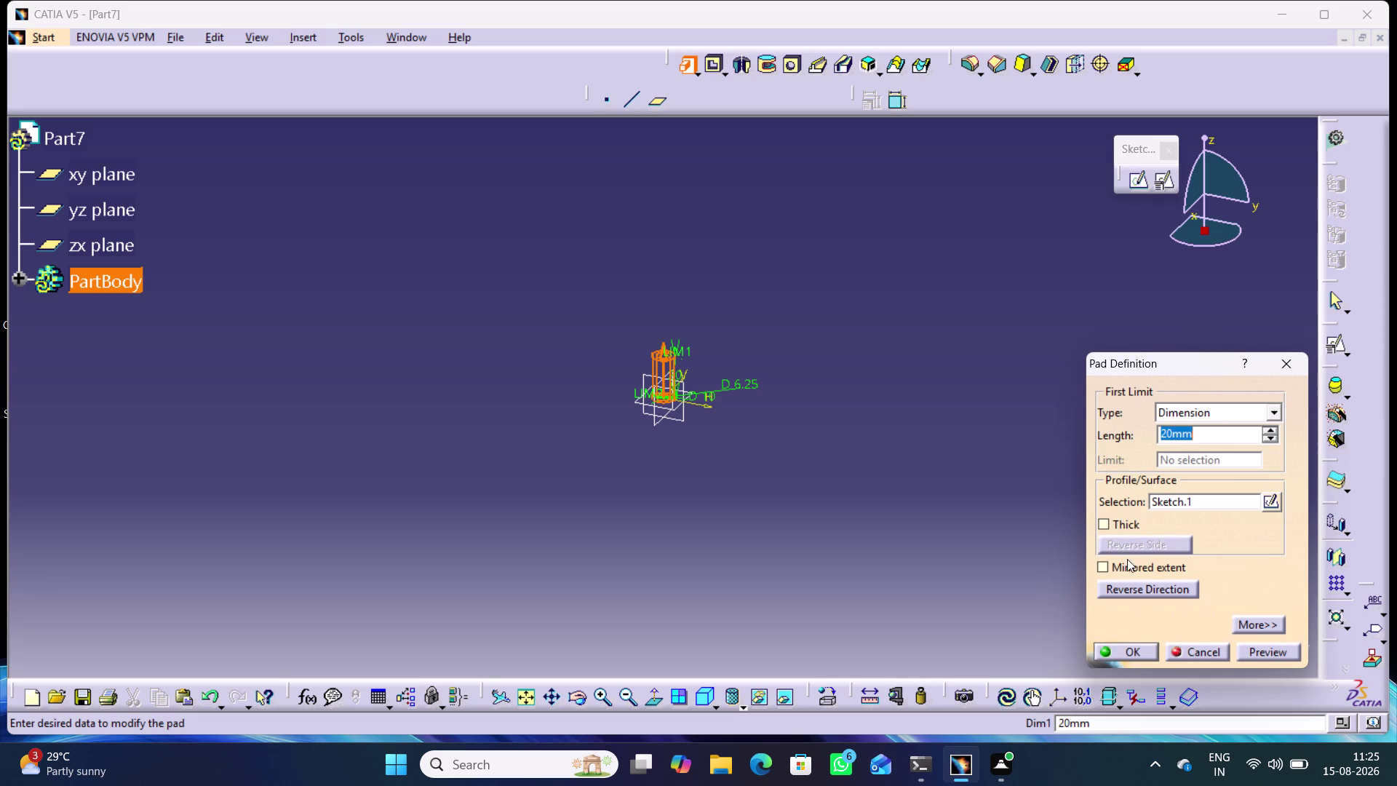
key(5)
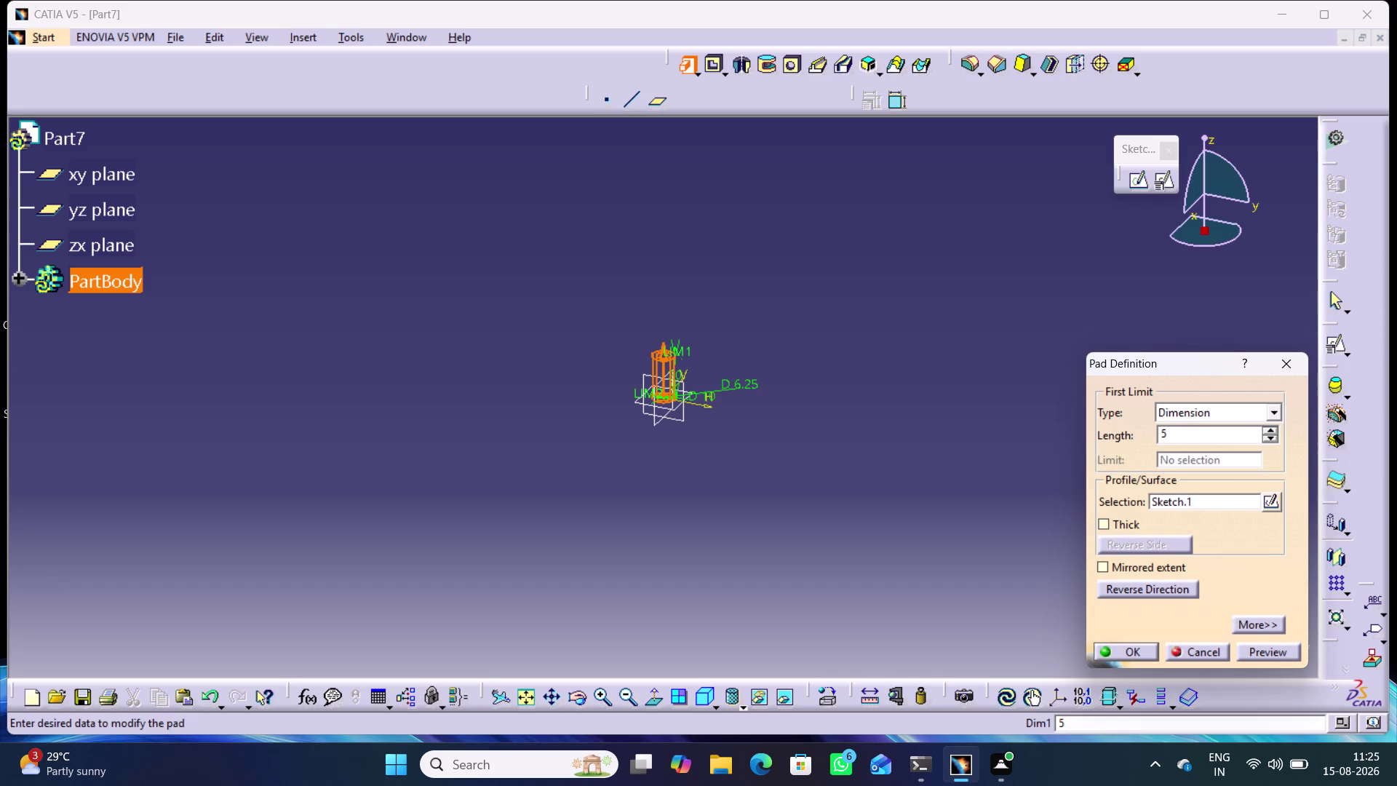
click(949, 457)
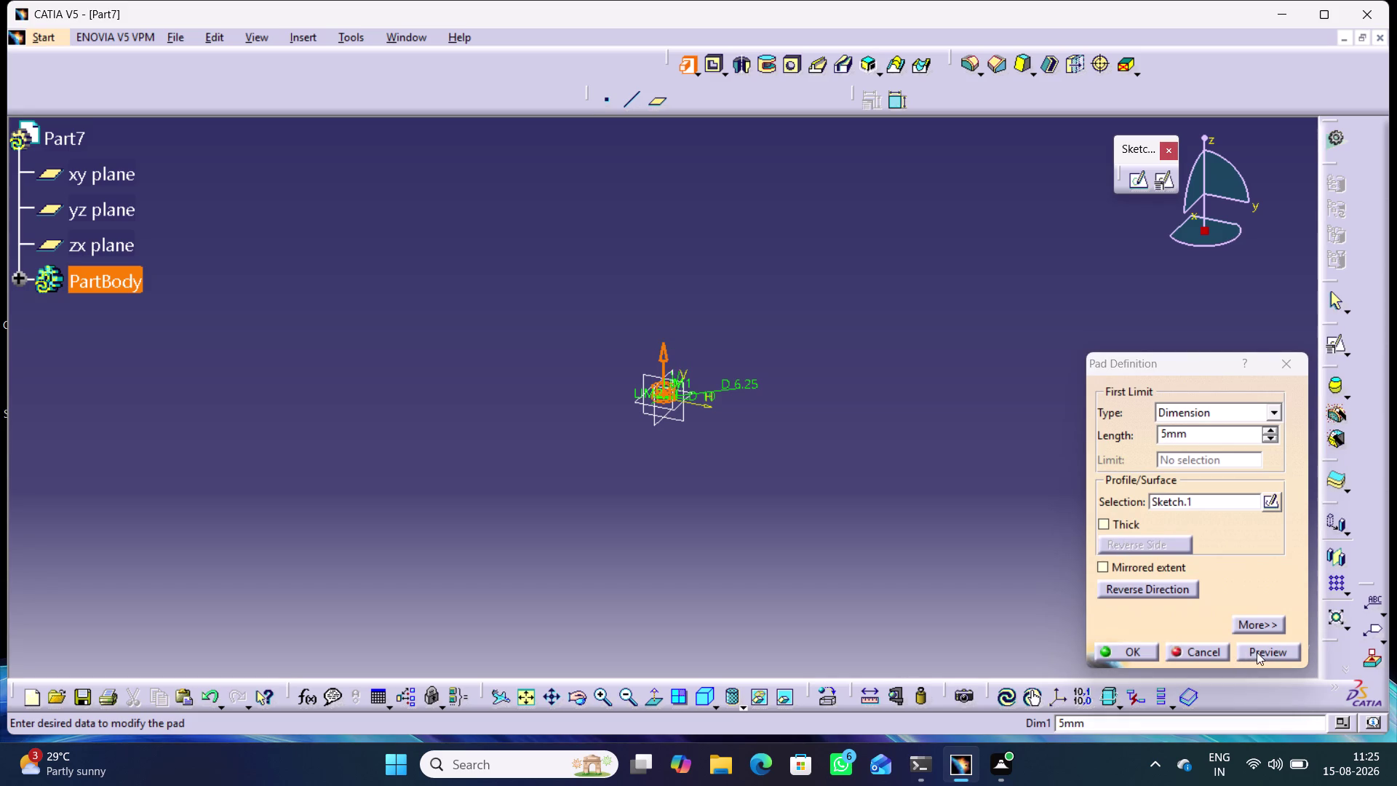
click(1256, 652)
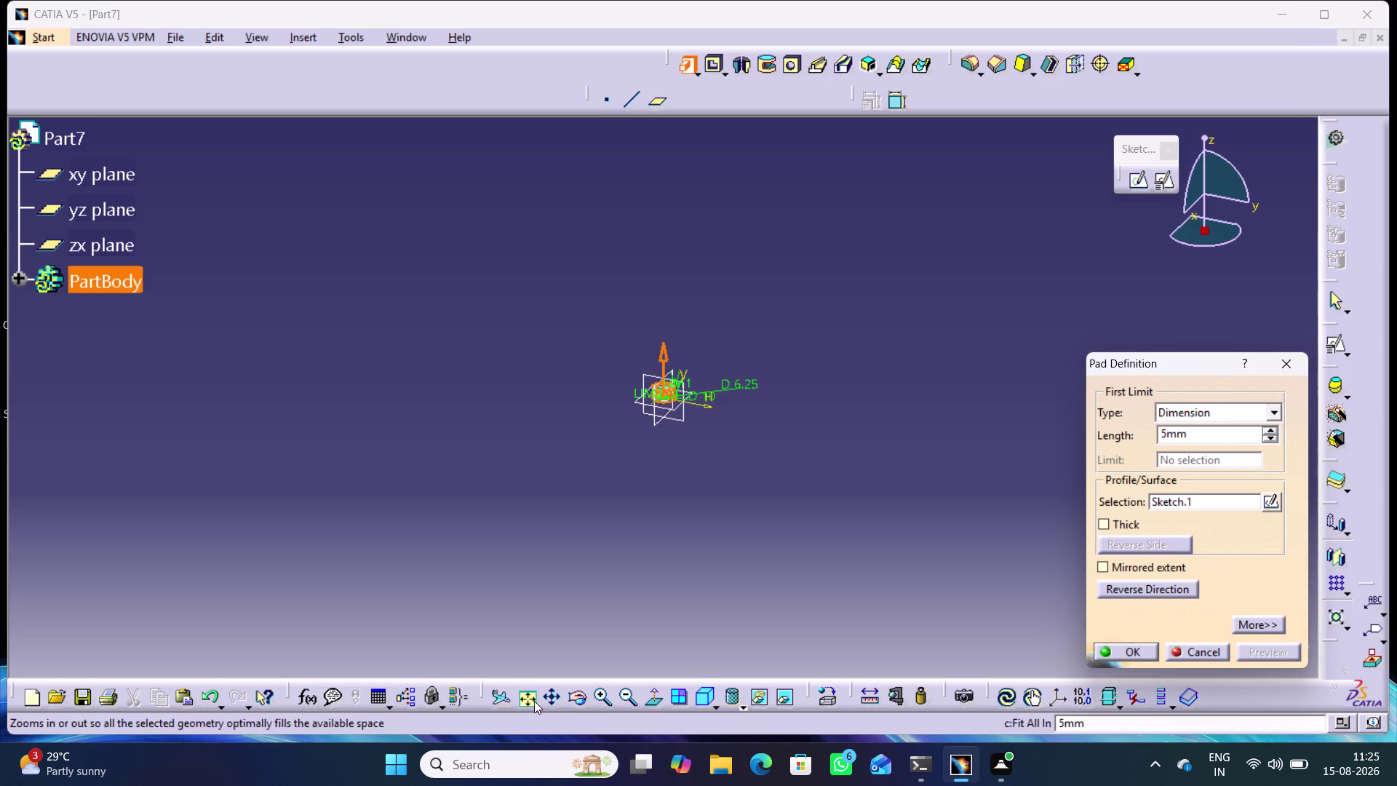
click(533, 700)
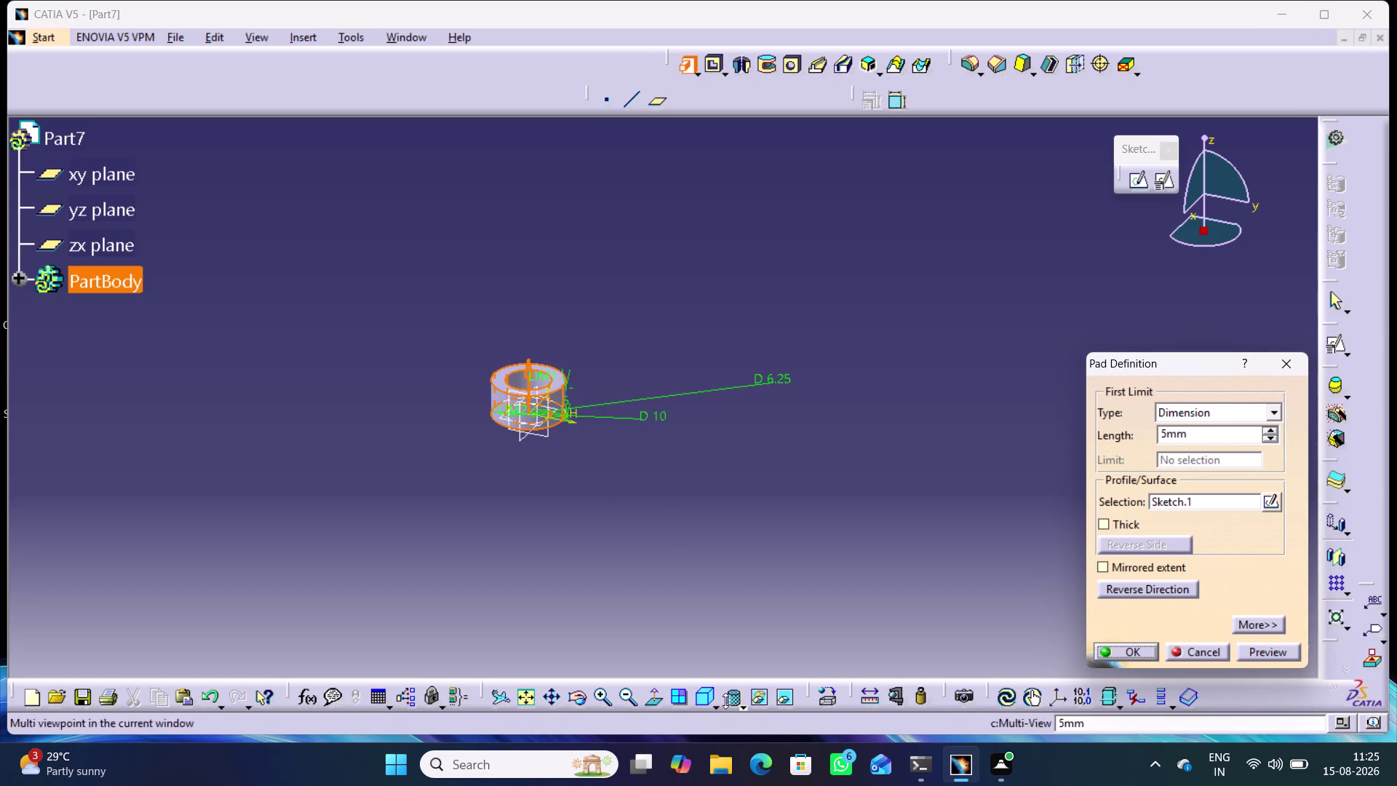
click(701, 700)
click(1117, 650)
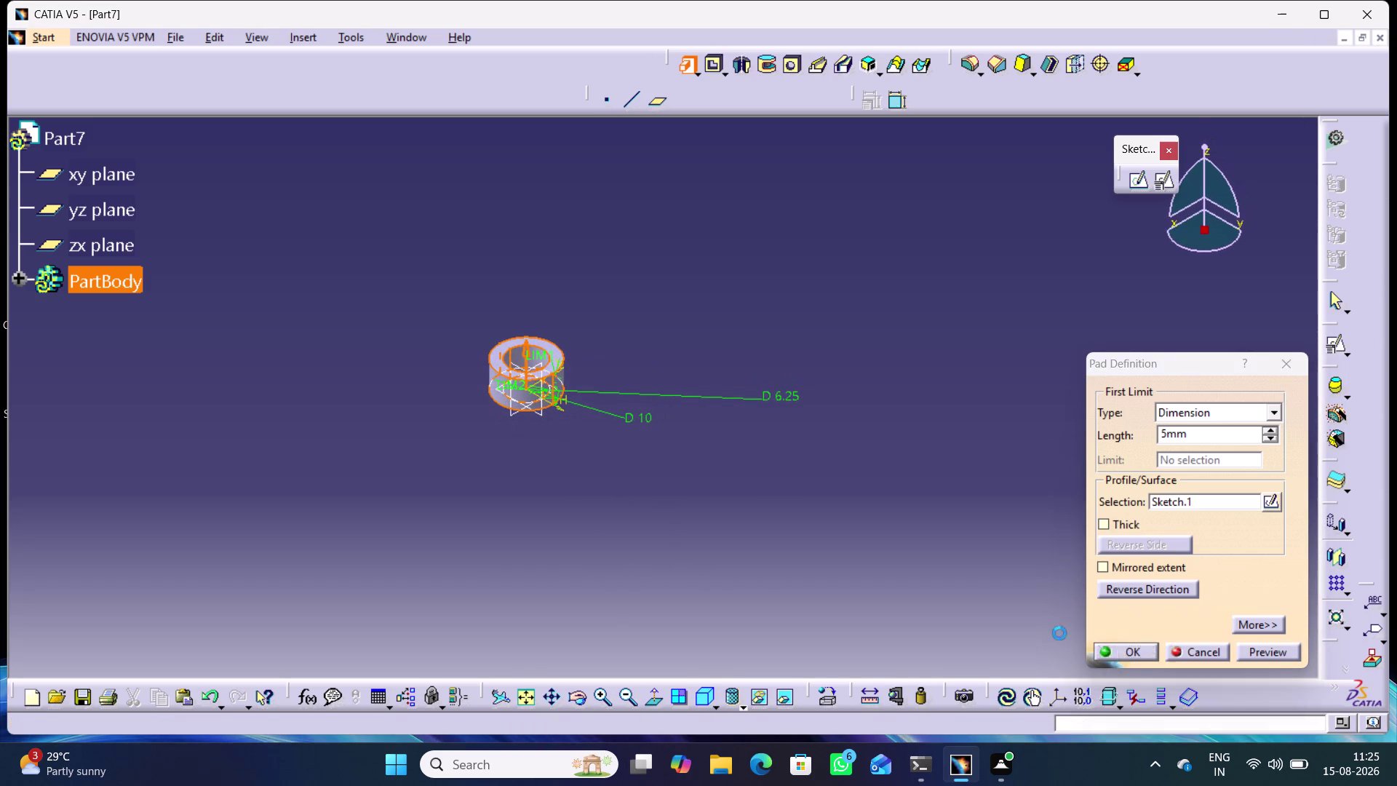
click(658, 529)
middle_drag(611, 493, 780, 529)
click(804, 536)
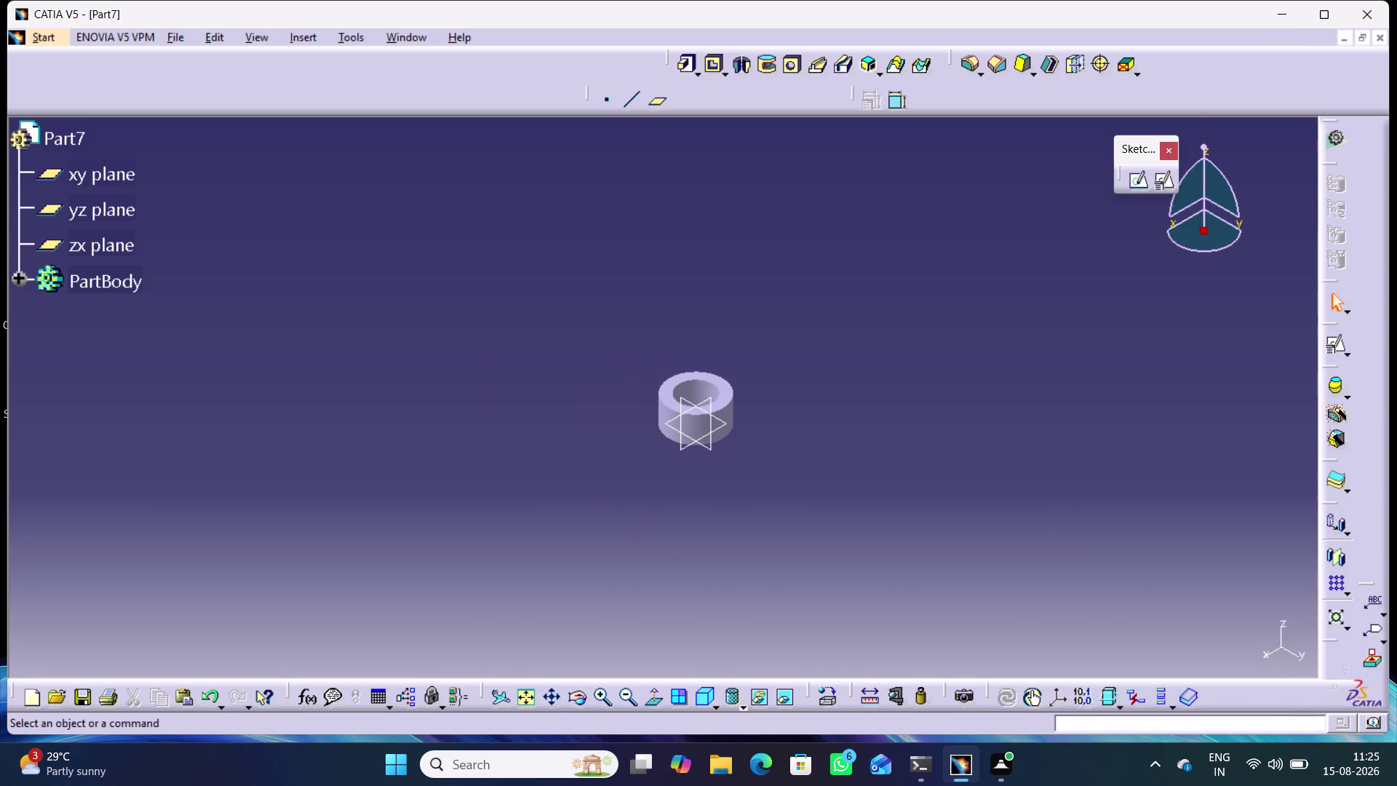
click(830, 694)
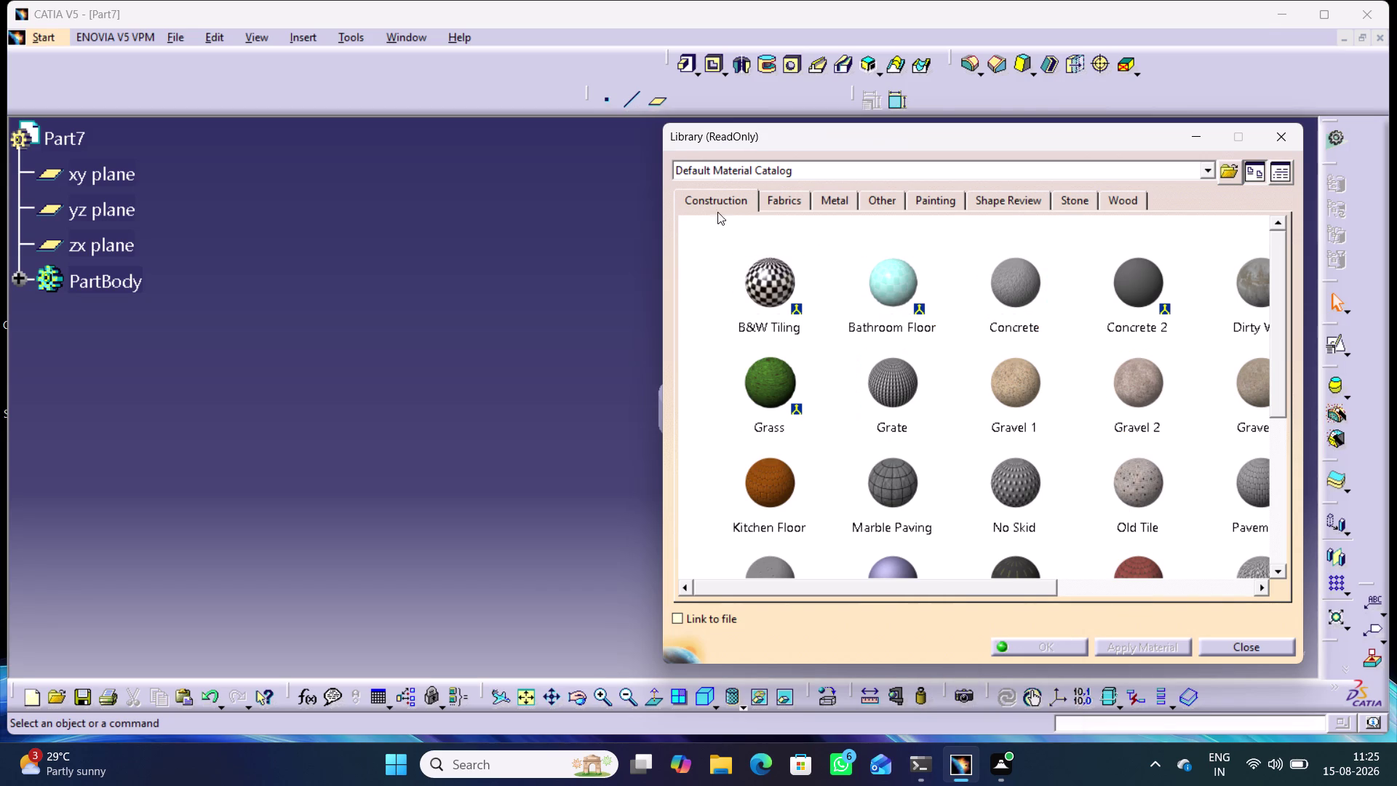
Try Concrete, Grate and Marble Paving materials on the bush.
drag(862, 141, 999, 142)
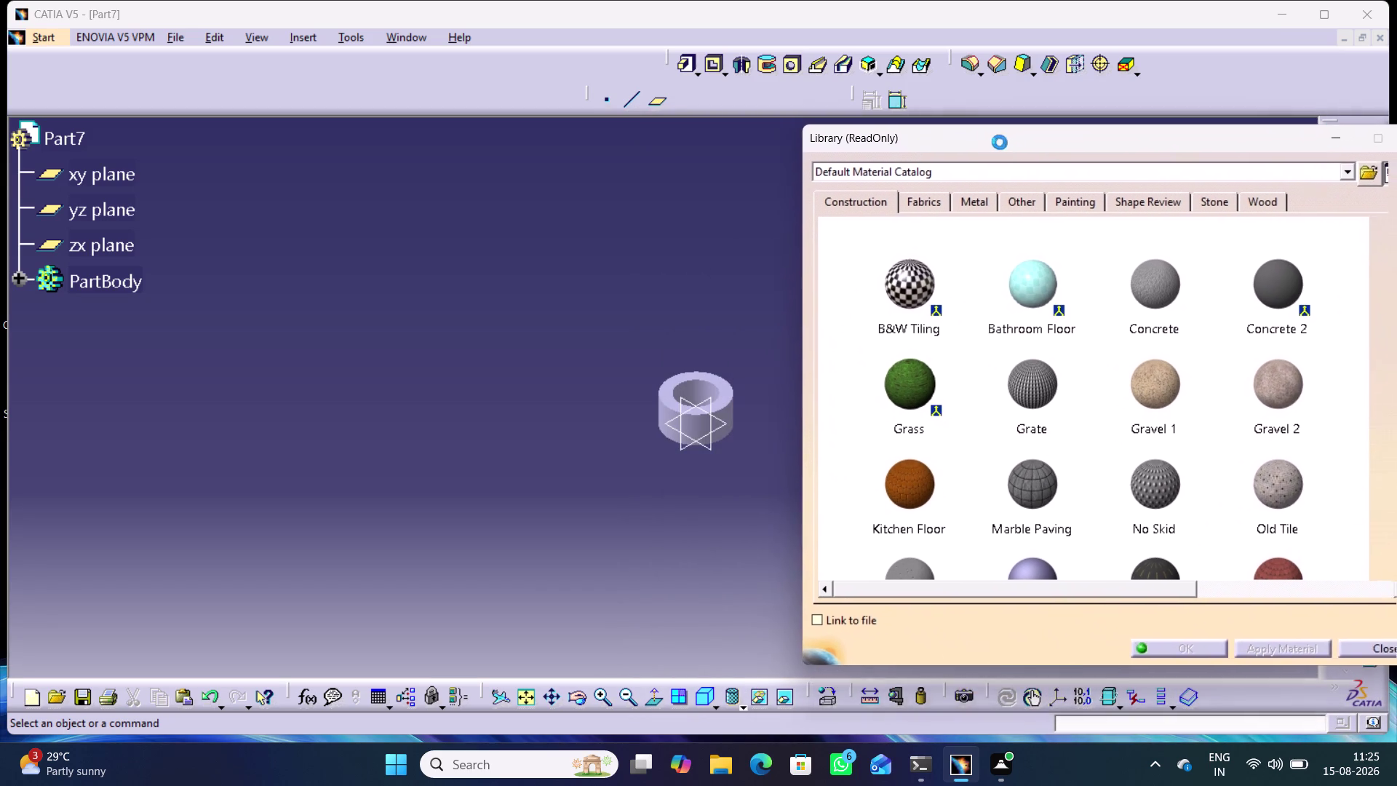
drag(1000, 142, 992, 140)
click(1138, 288)
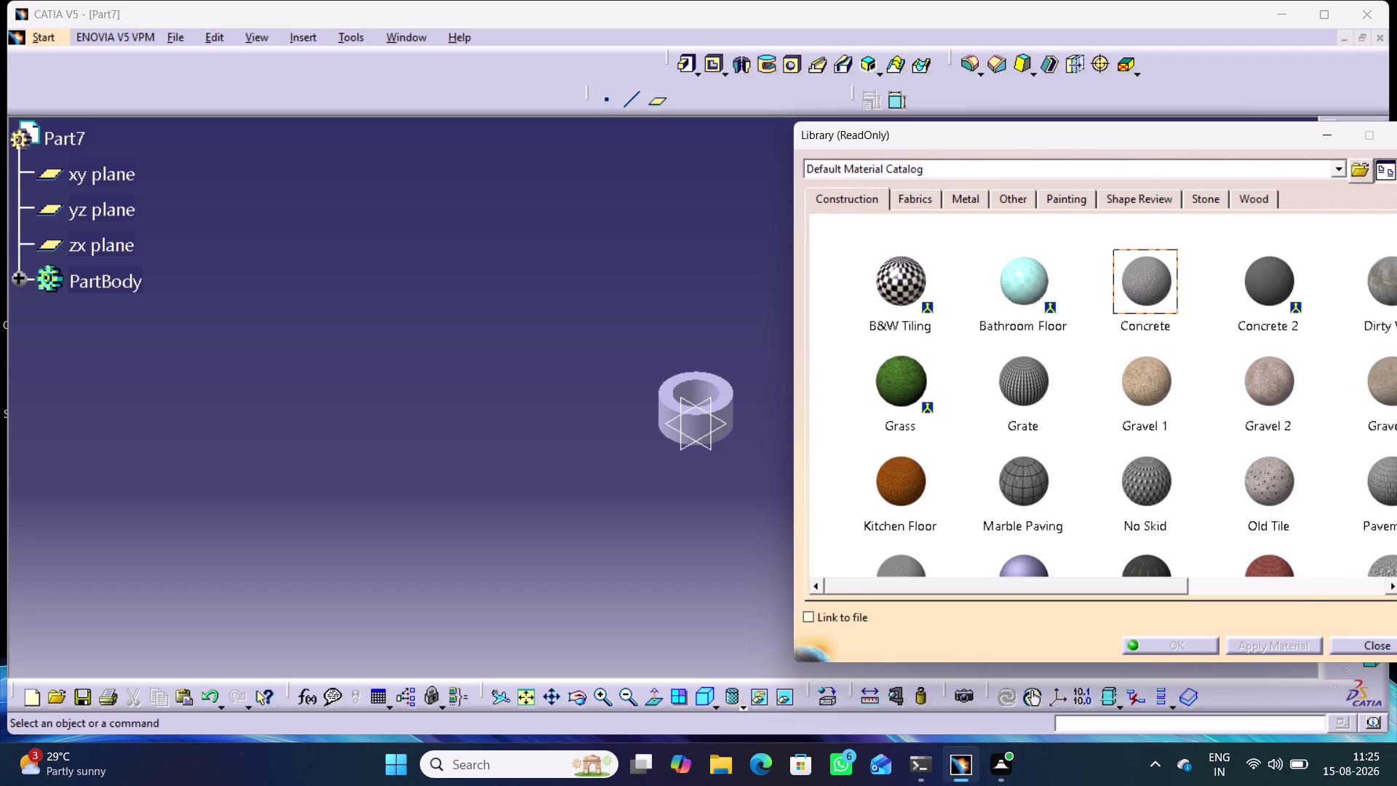
click(98, 289)
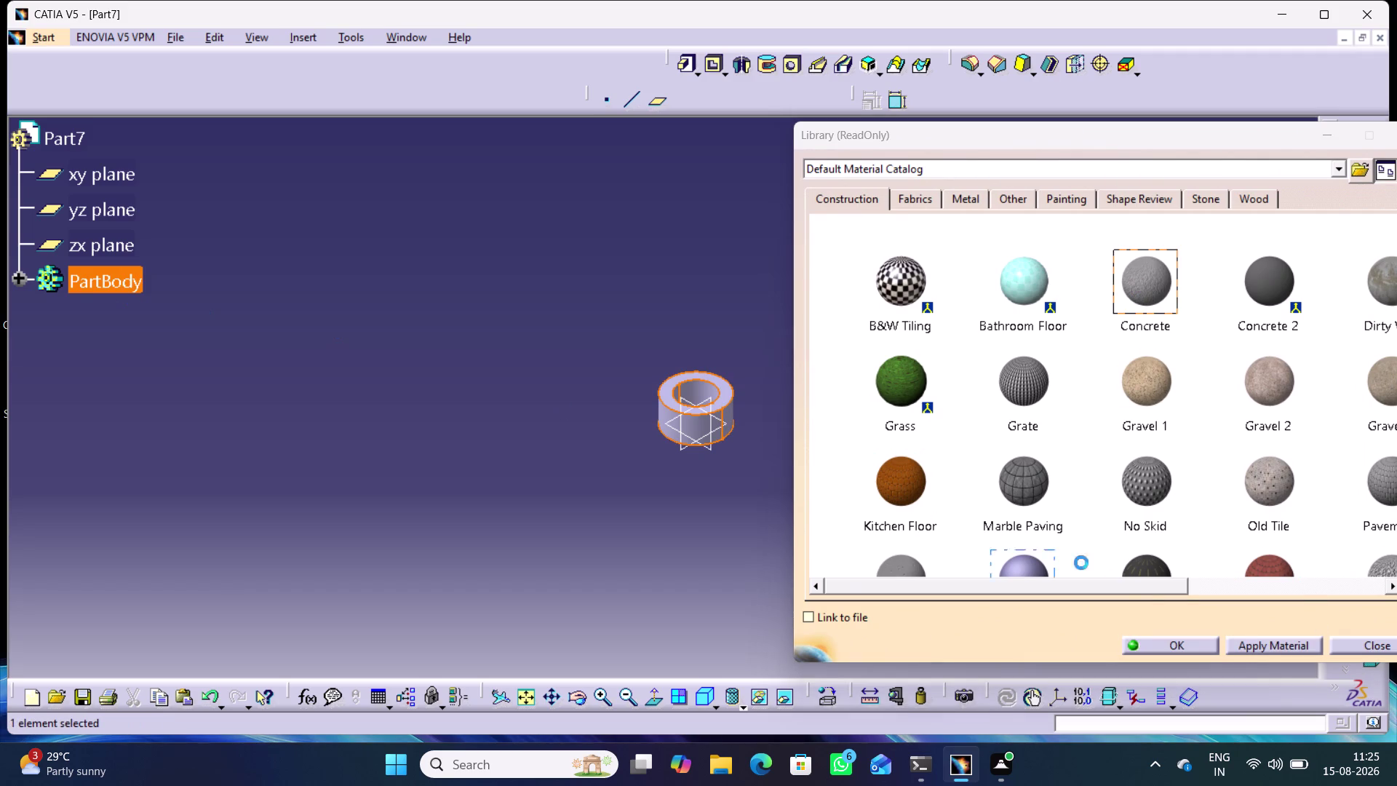
click(1261, 642)
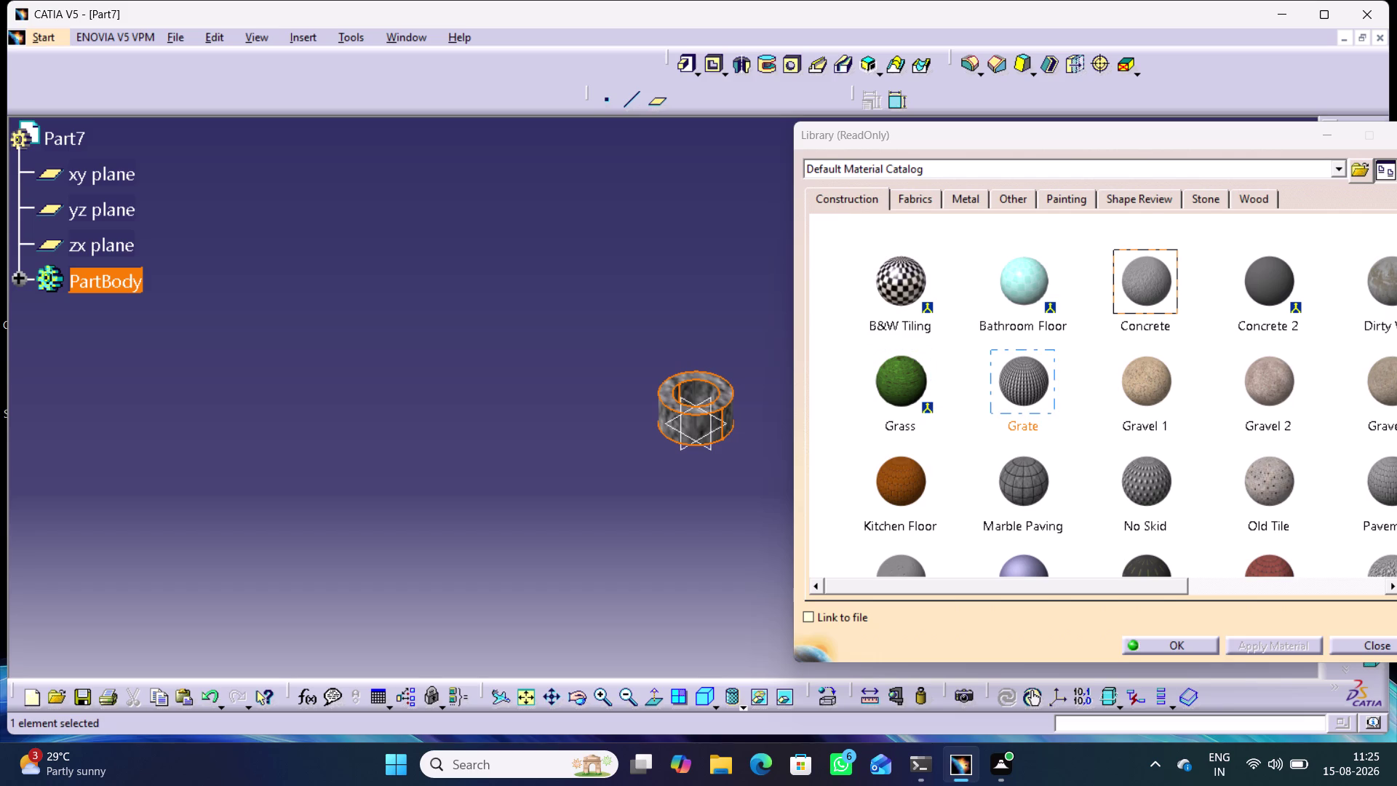
scroll(down, 3)
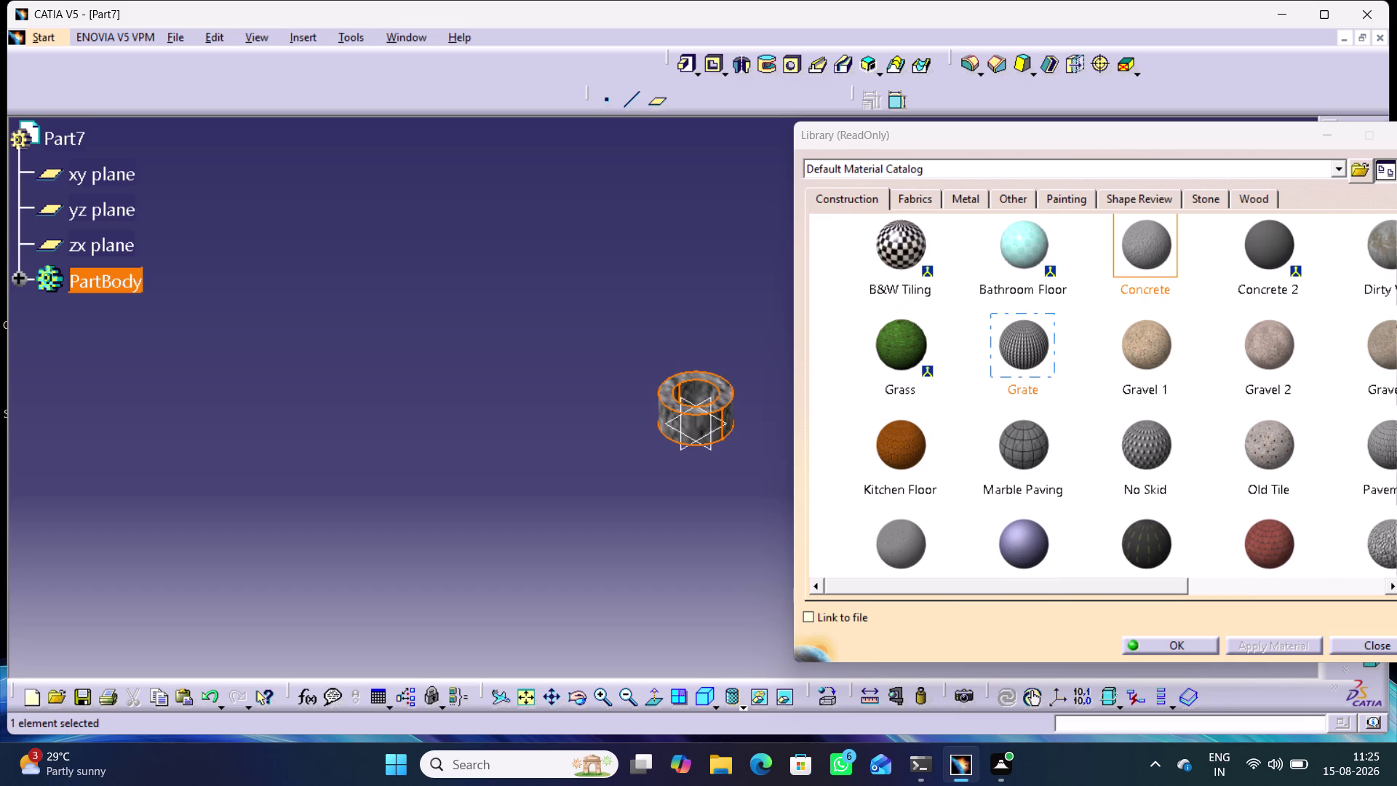
click(1037, 438)
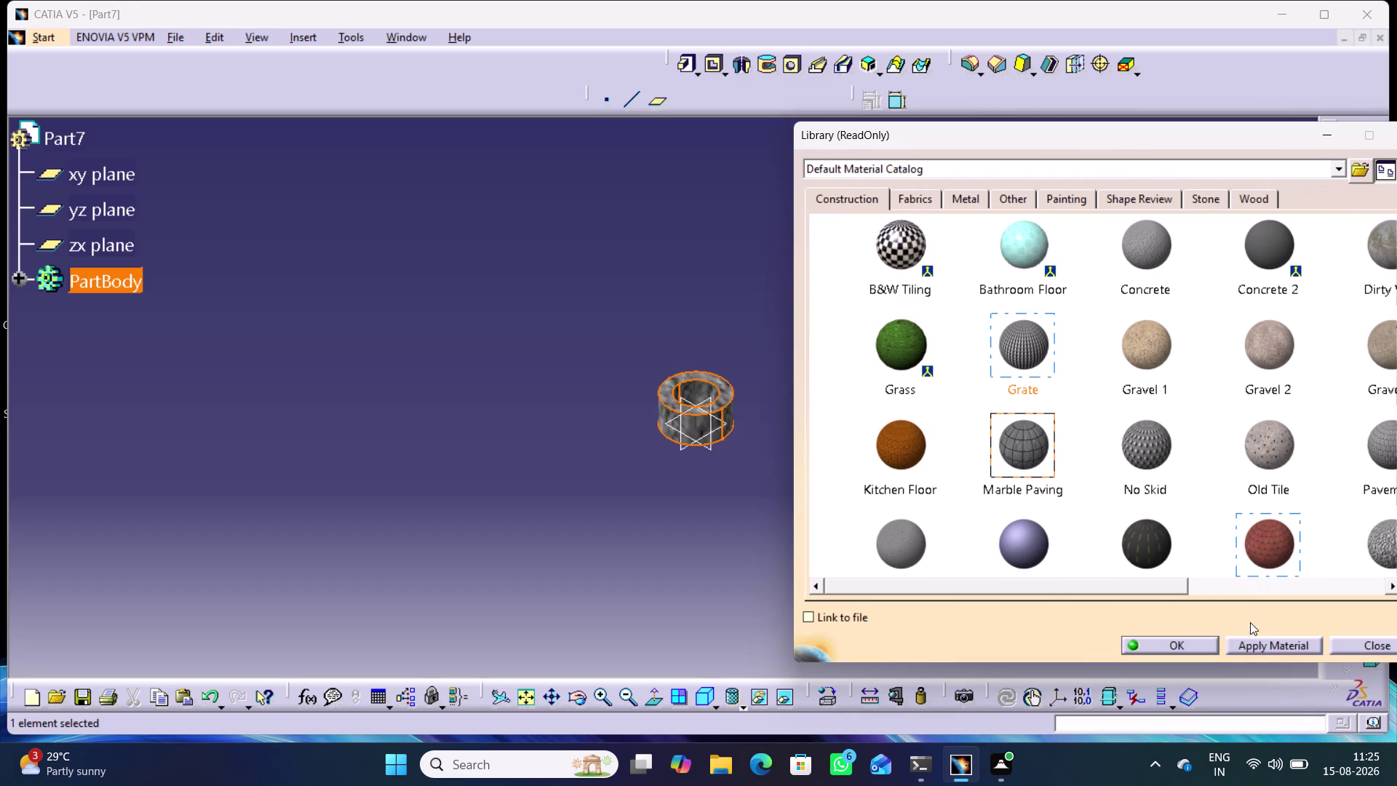
click(1257, 645)
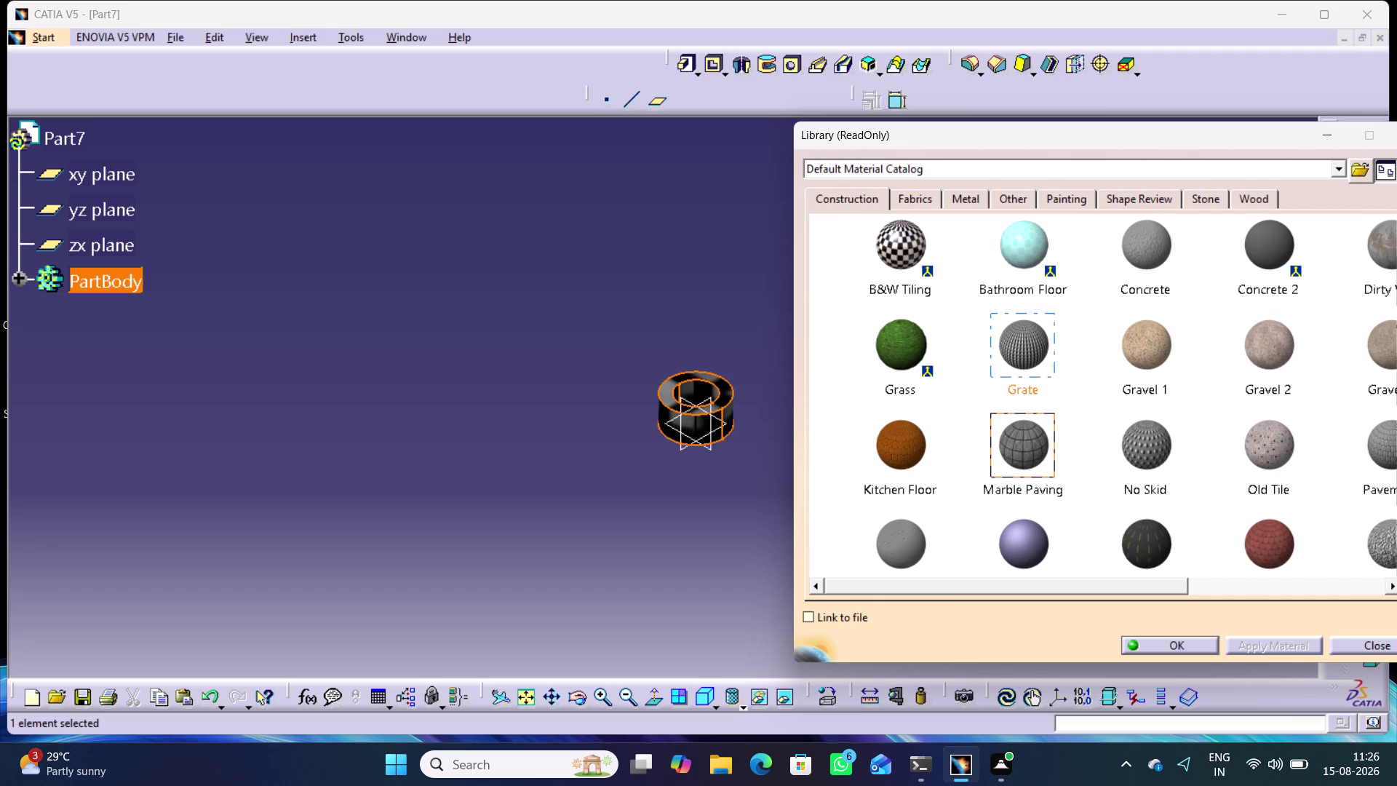
Try Old Tile, then apply Gravel 1, close the library and start saving.
click(1264, 450)
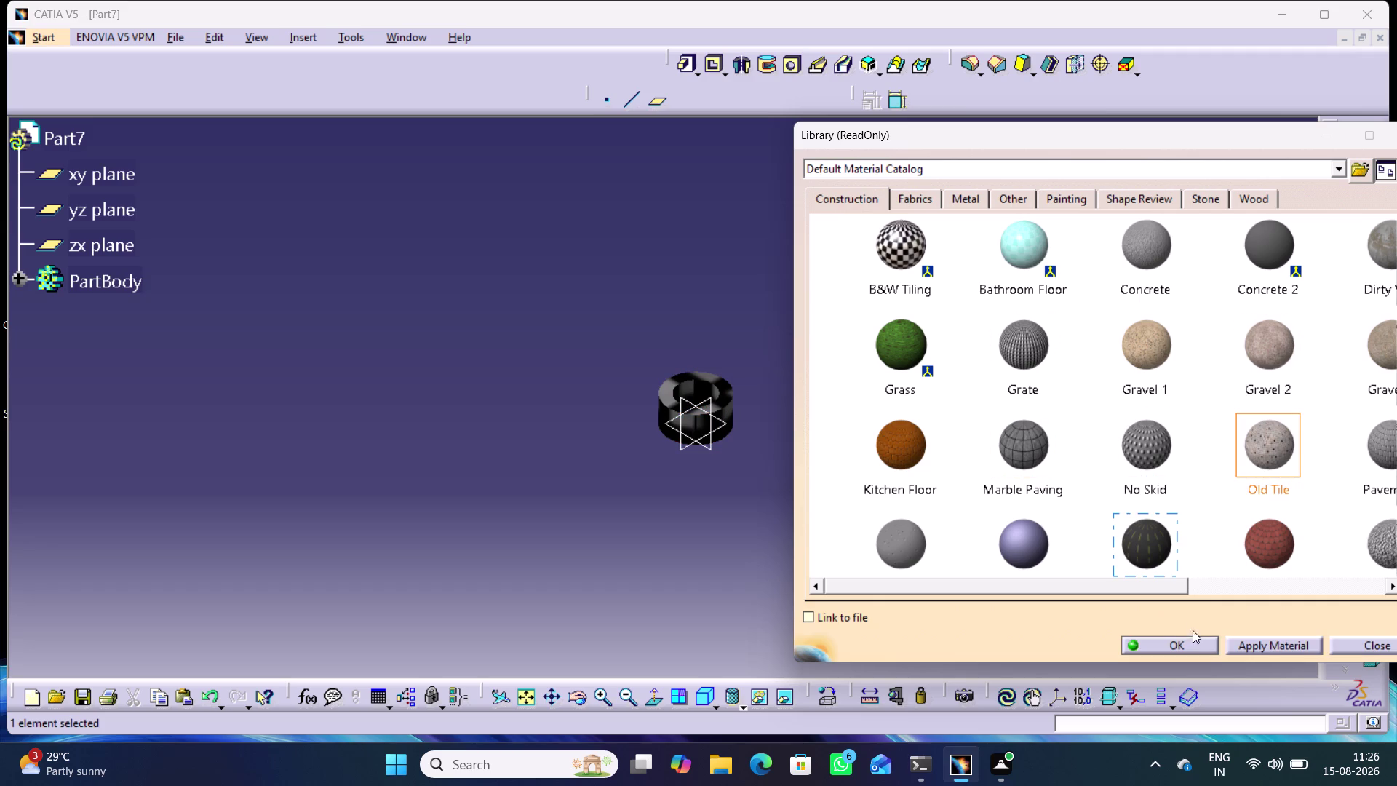
click(1260, 646)
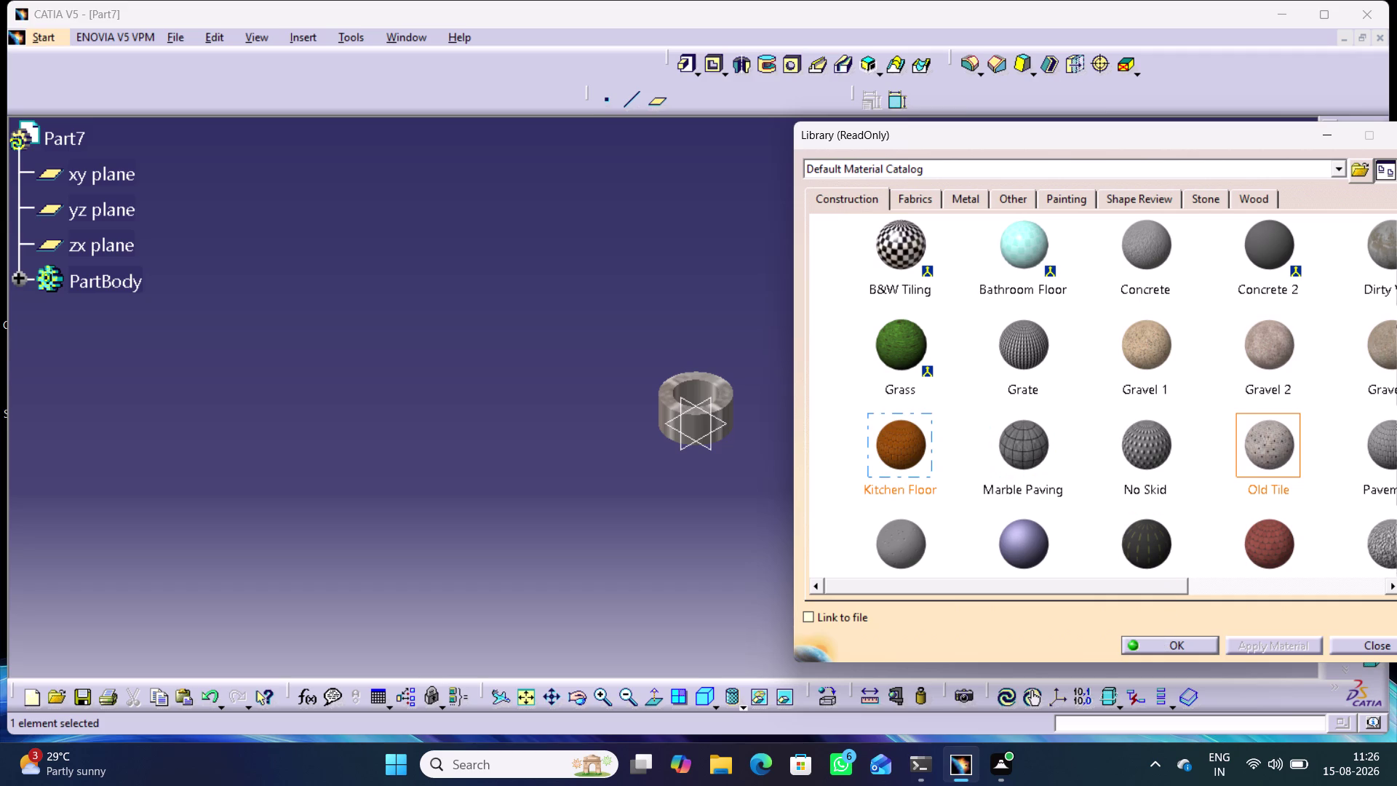
click(1149, 339)
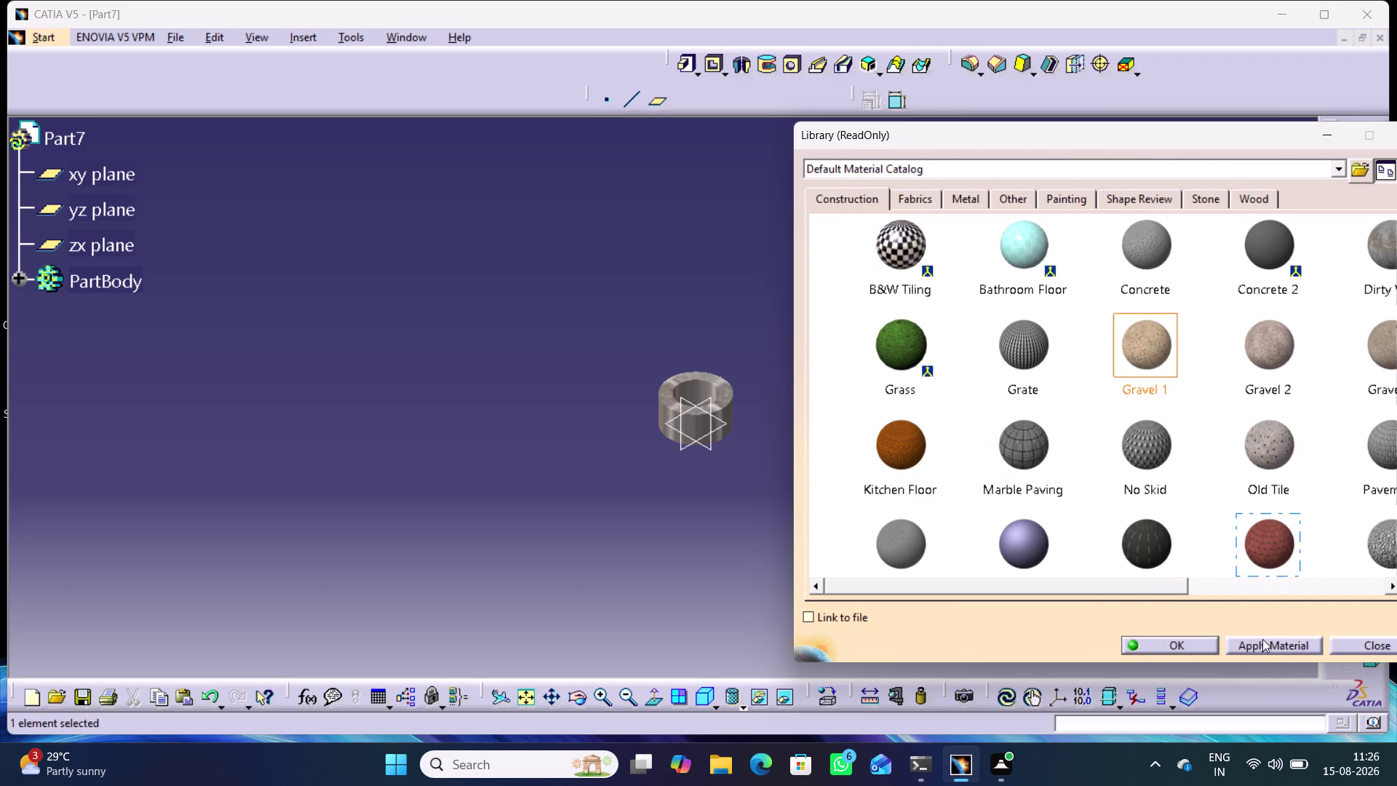
click(1154, 639)
click(988, 568)
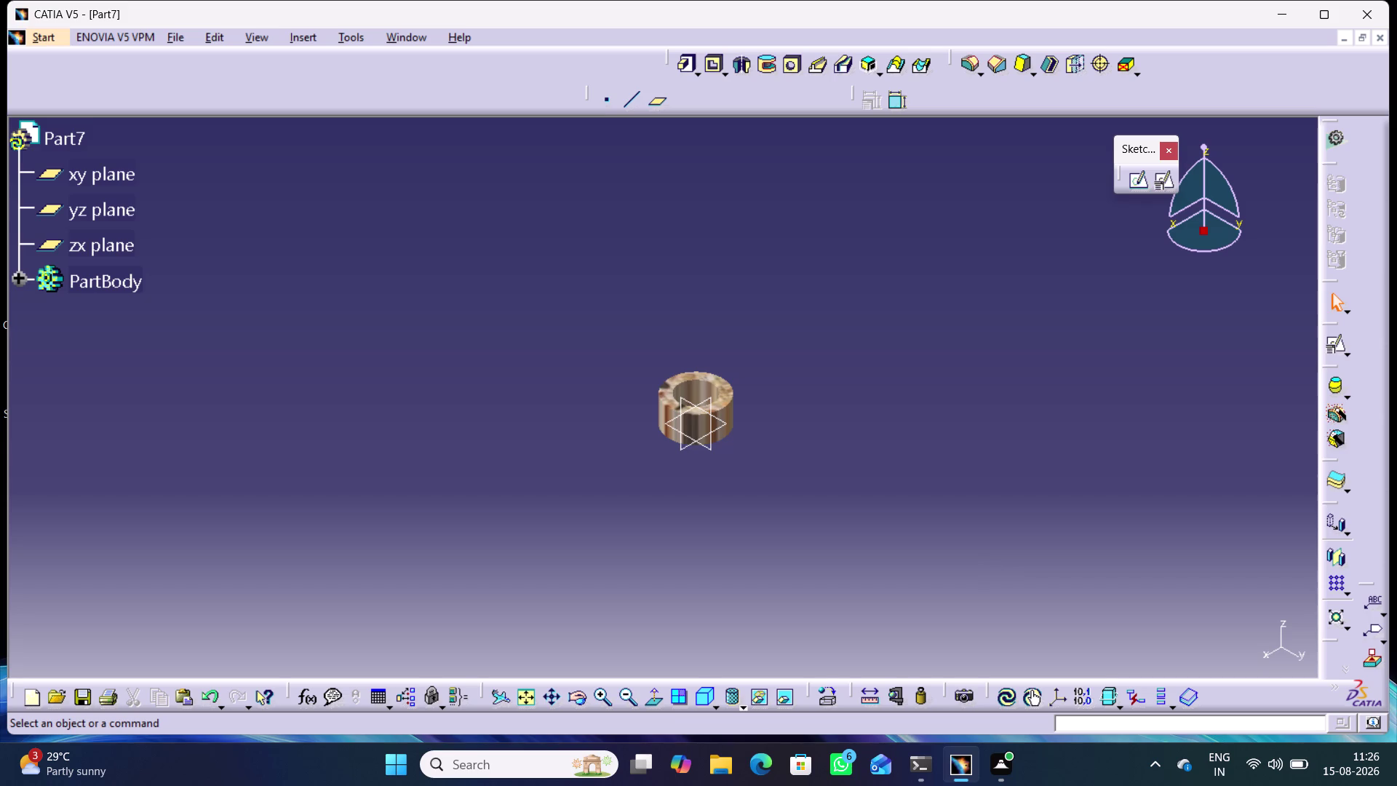
key(ctrl+s)
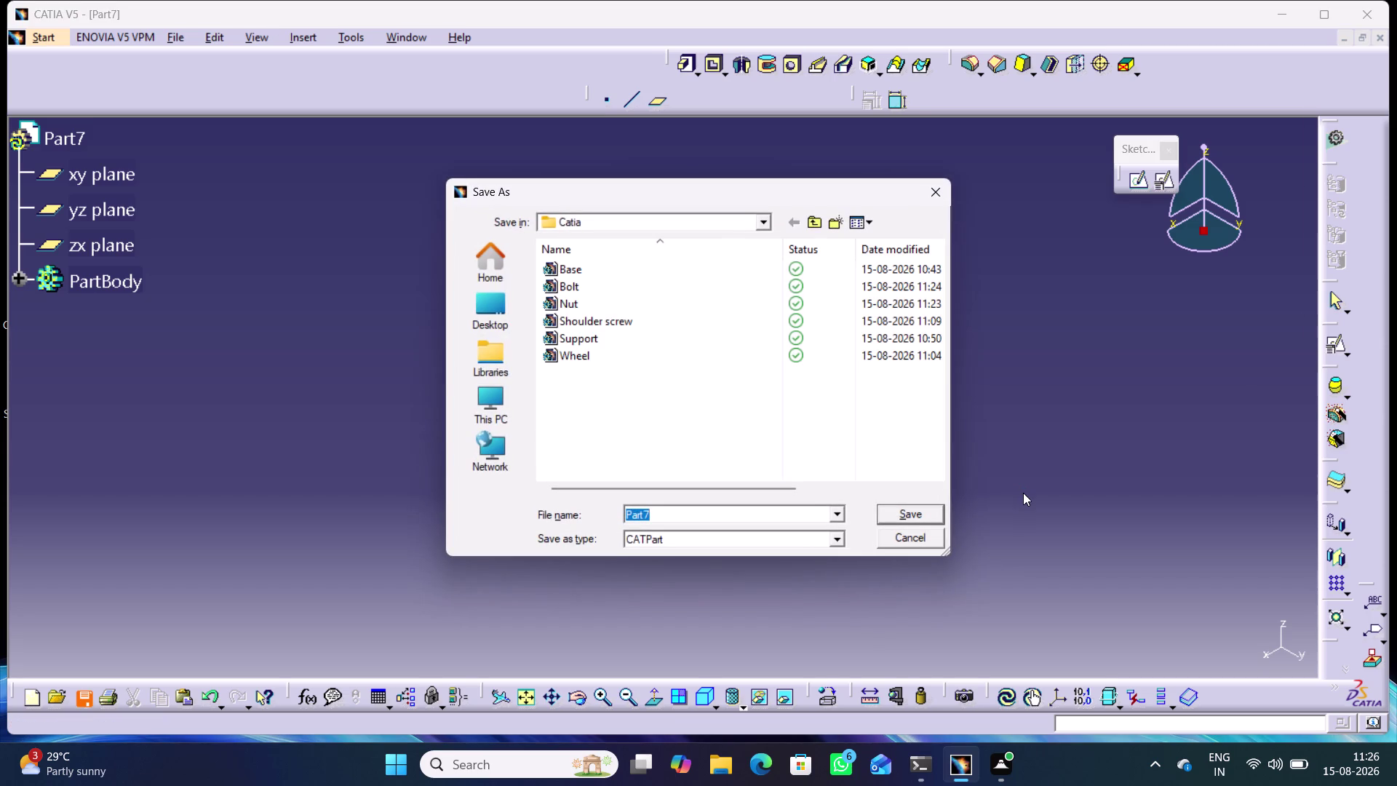
Save the part under the file name 'Bush'.
text(Bus)
text(g)
key(BackSpace)
key(h)
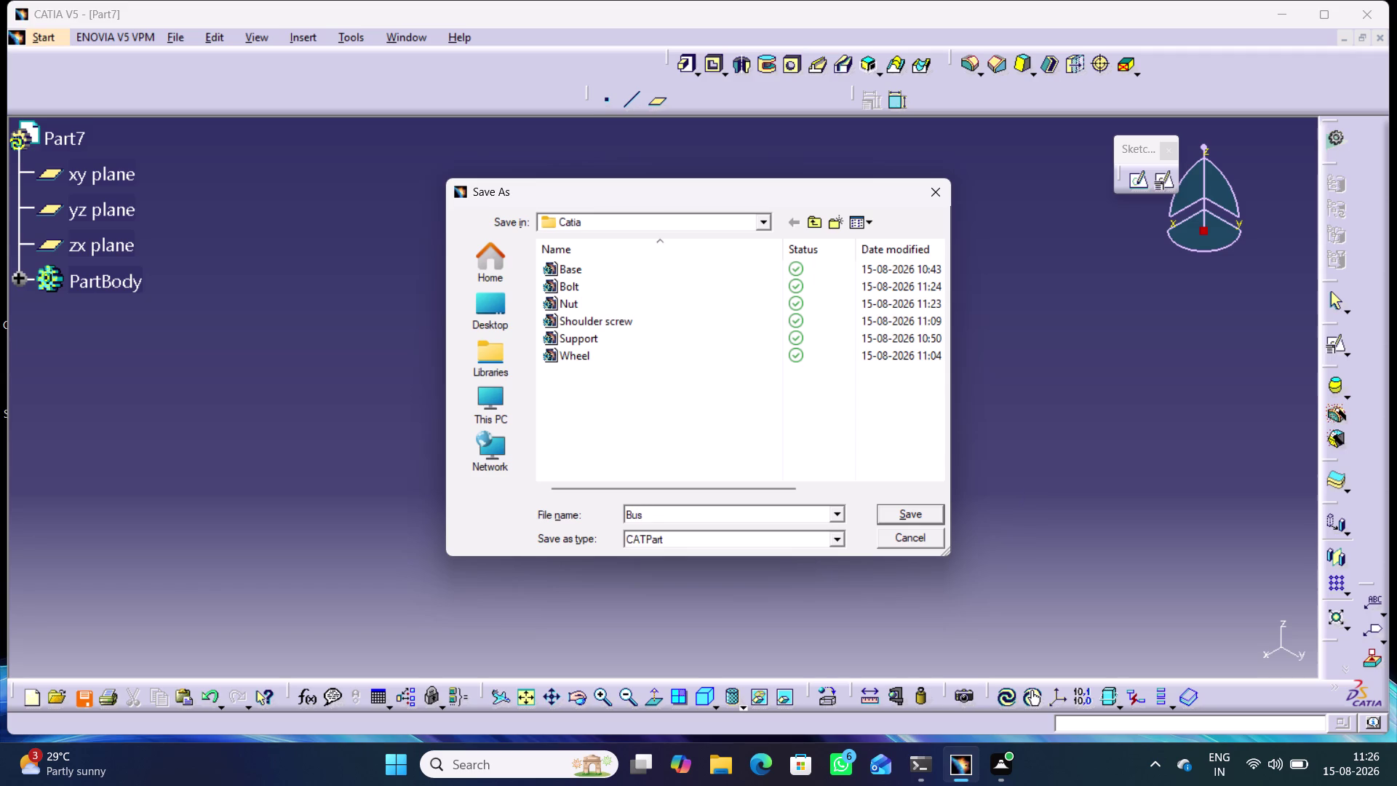
key(Return)
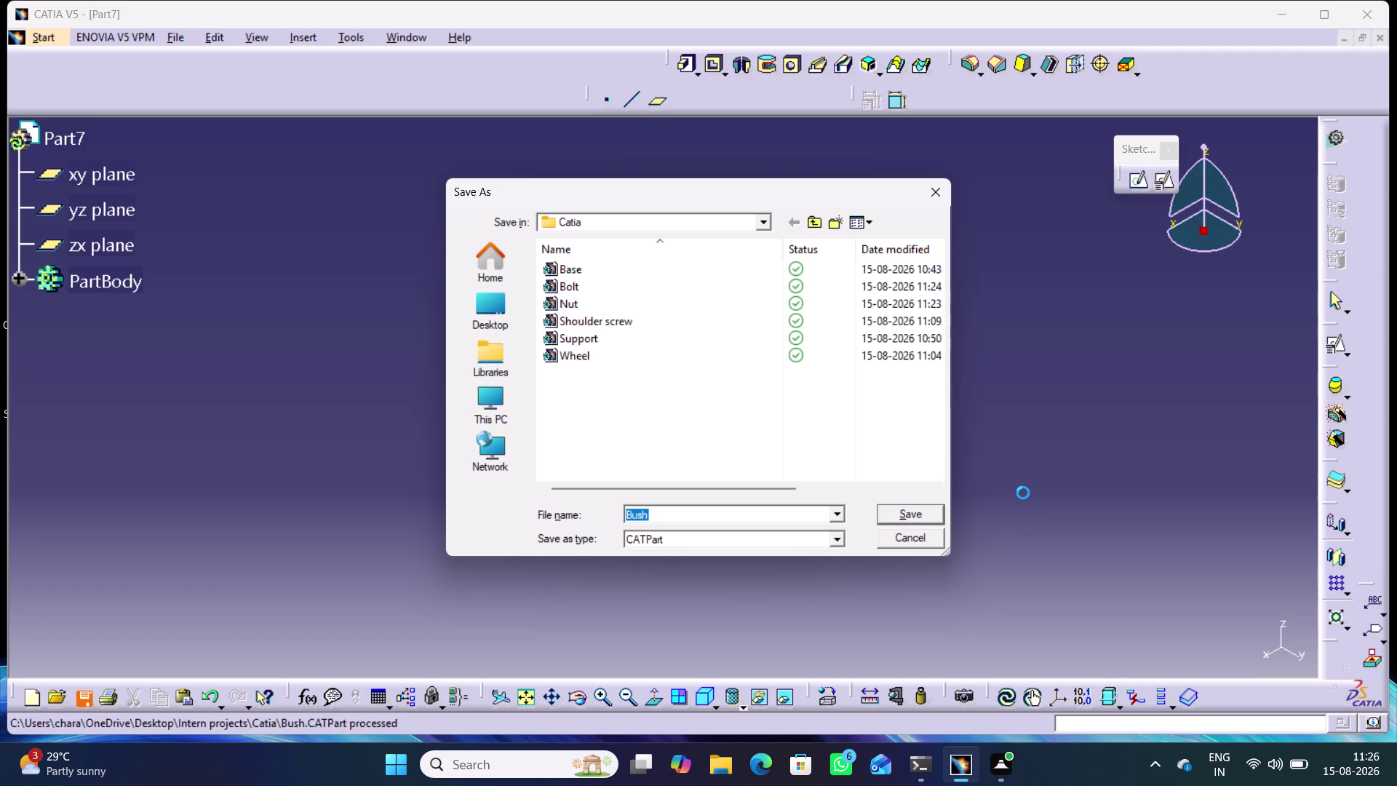
click(1023, 493)
Create a new Part document, Part8, with the default name.
key(ctrl+n)
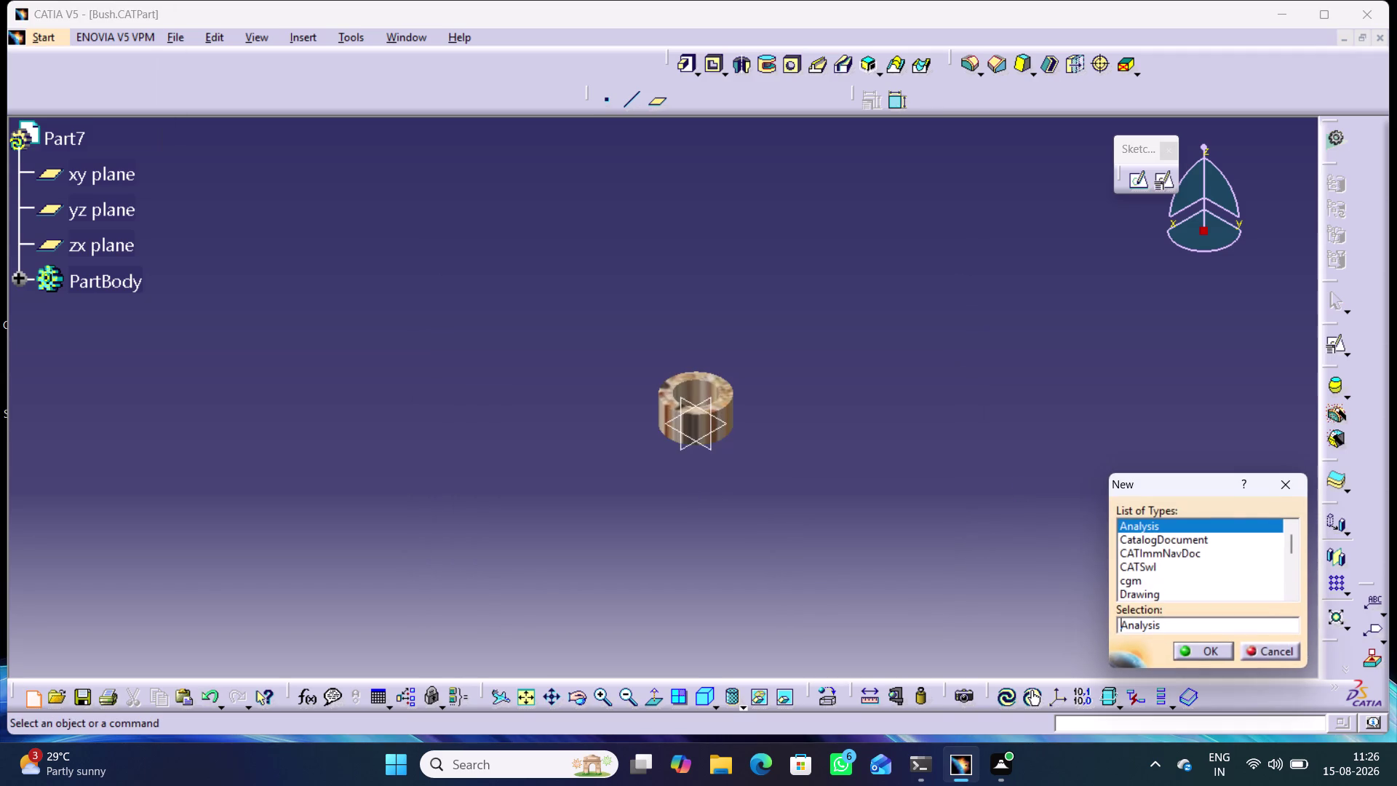
key(Down)
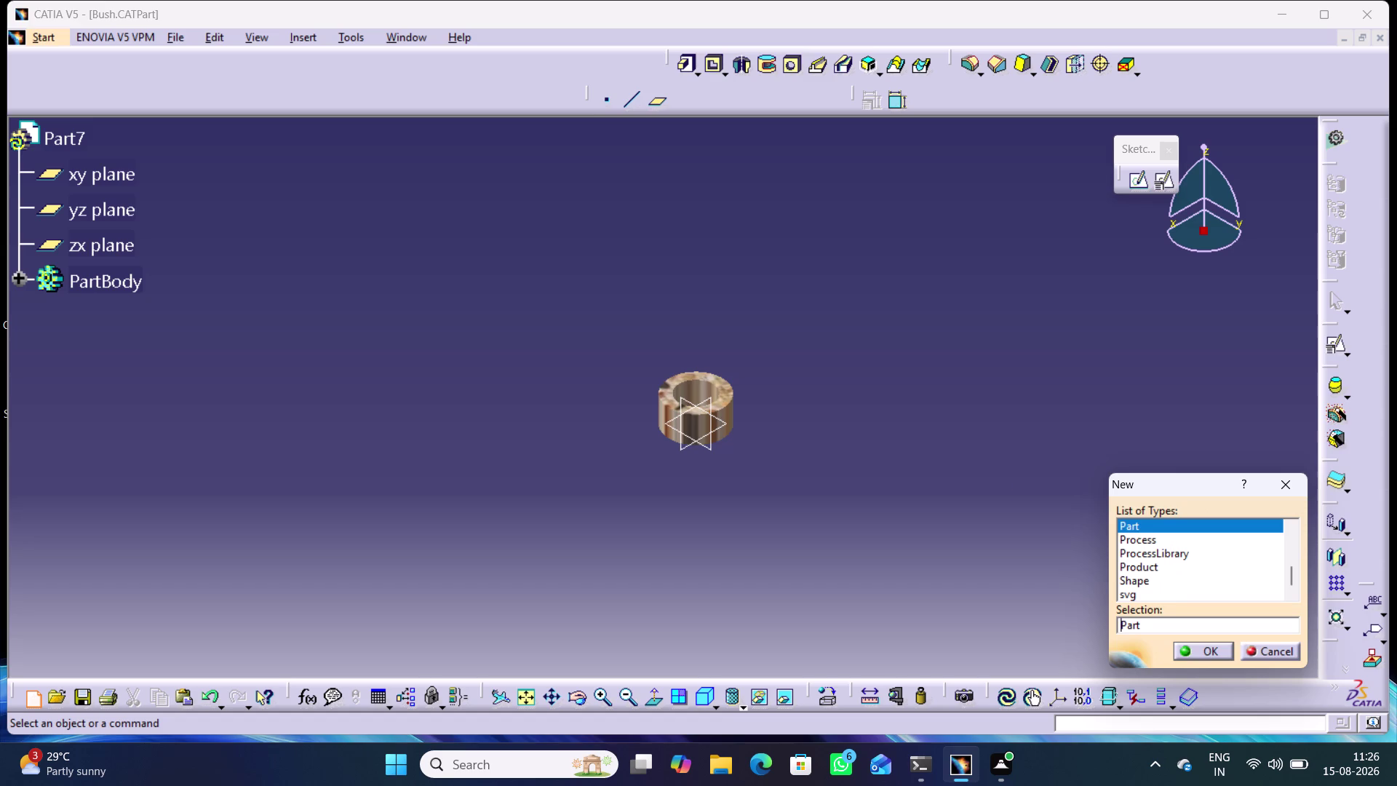
key(Return)
key(Return)
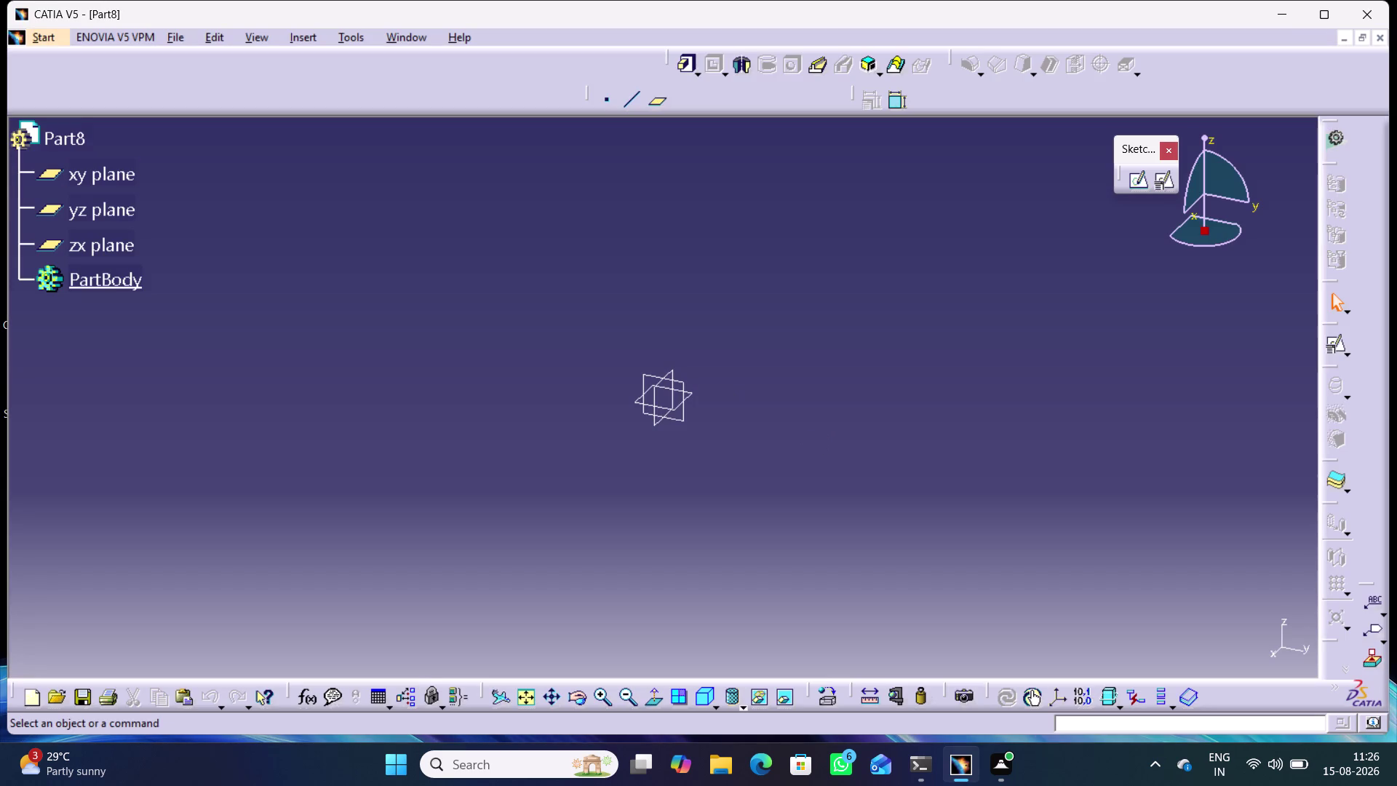
Start a positioned sketch on the xy plane.
click(690, 391)
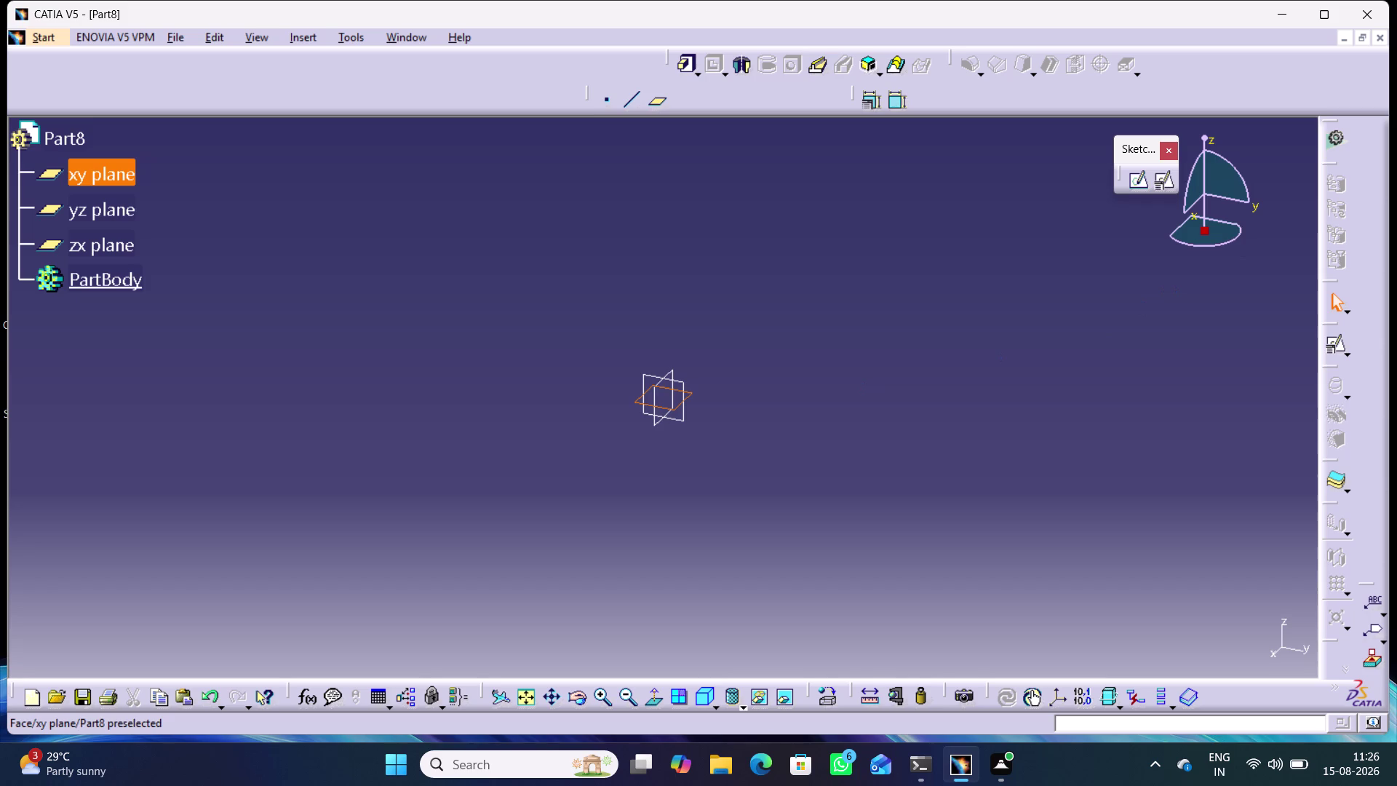
click(1164, 184)
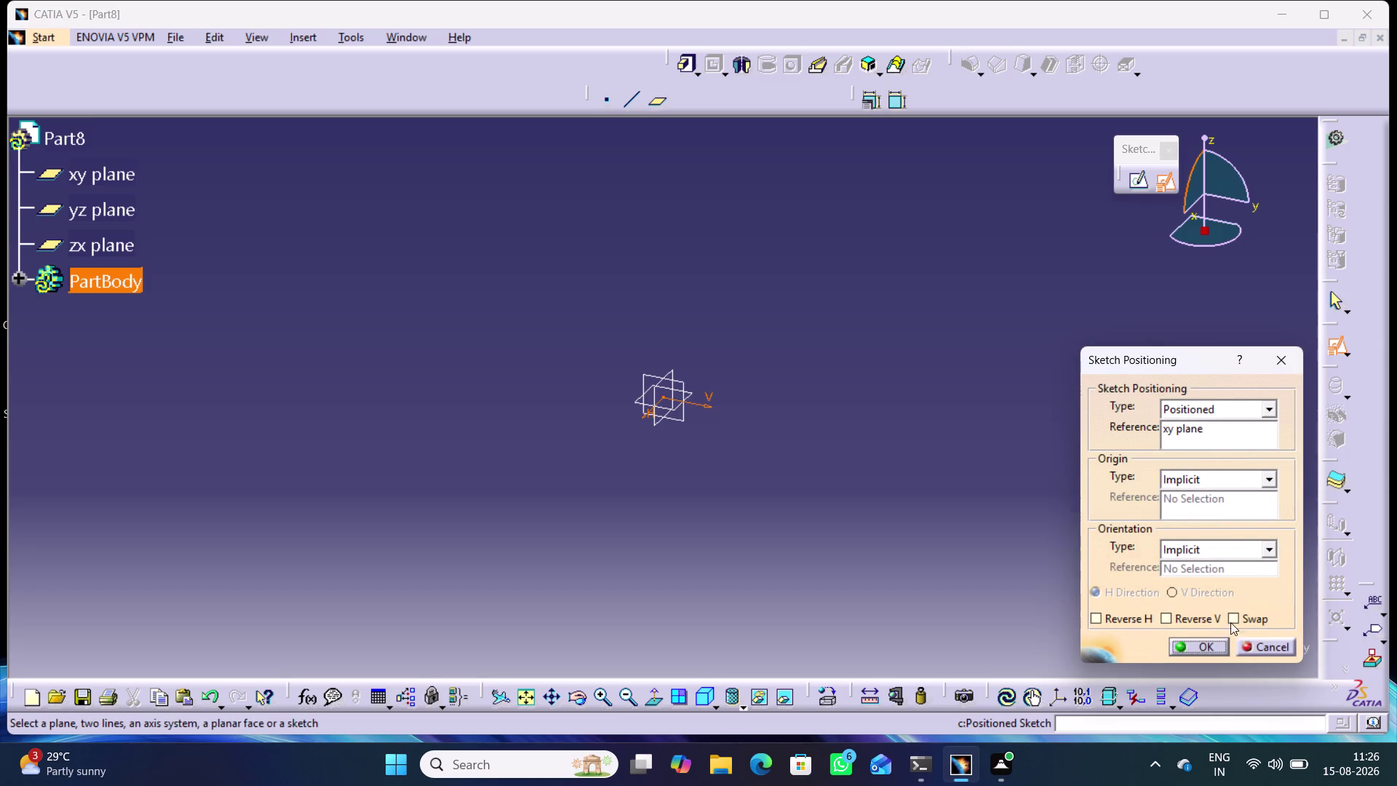
click(1236, 623)
click(1191, 615)
click(1199, 647)
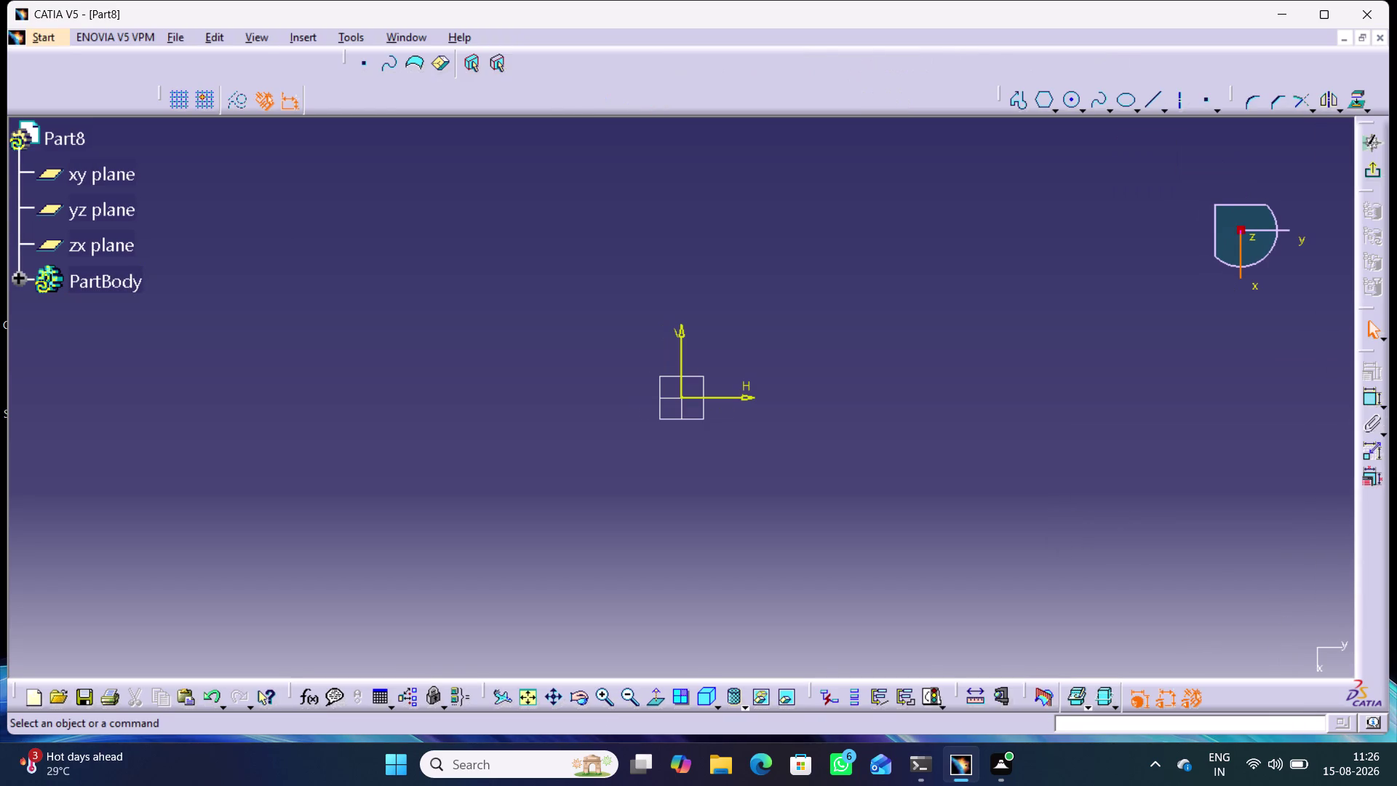
Draw an outer and a smaller inner circle, both centred on the origin.
click(1072, 100)
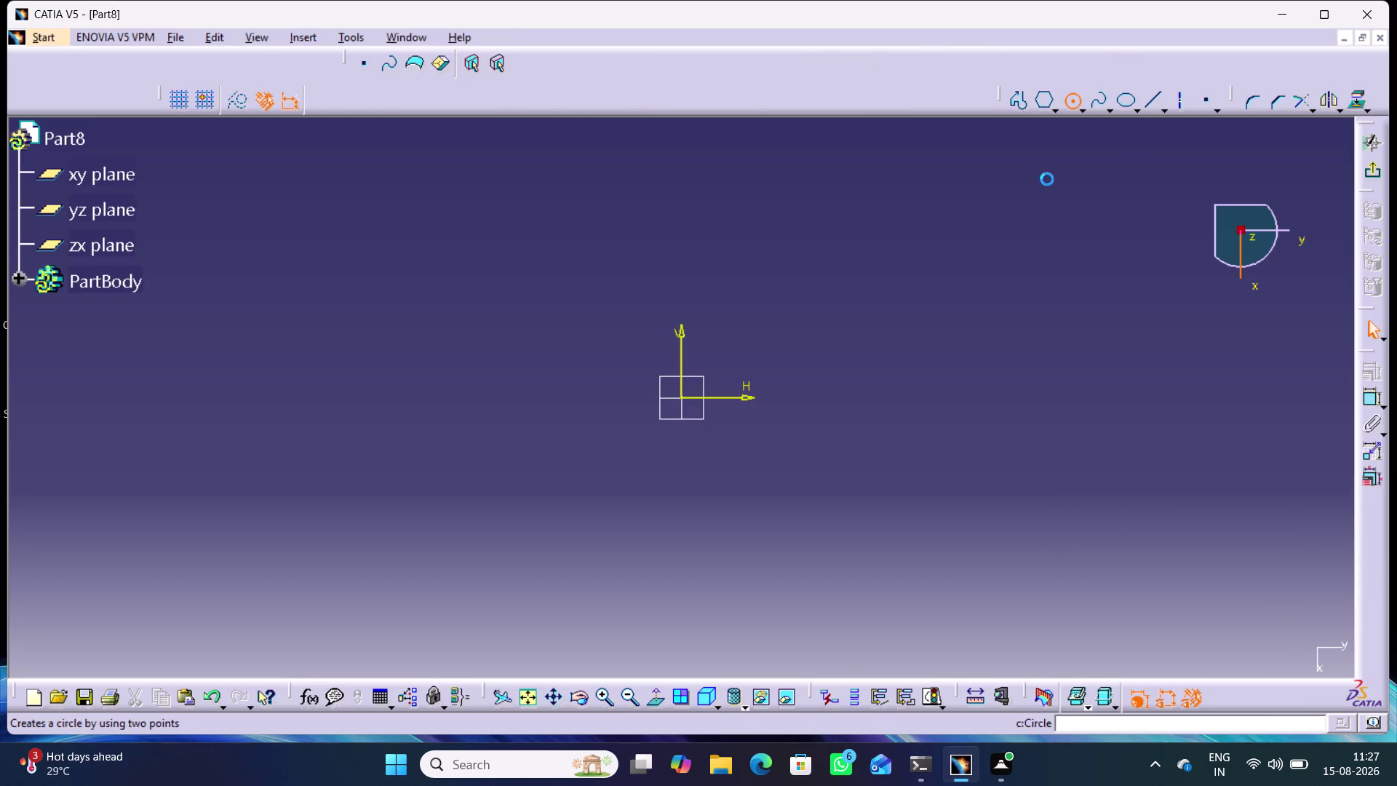
click(682, 398)
click(736, 430)
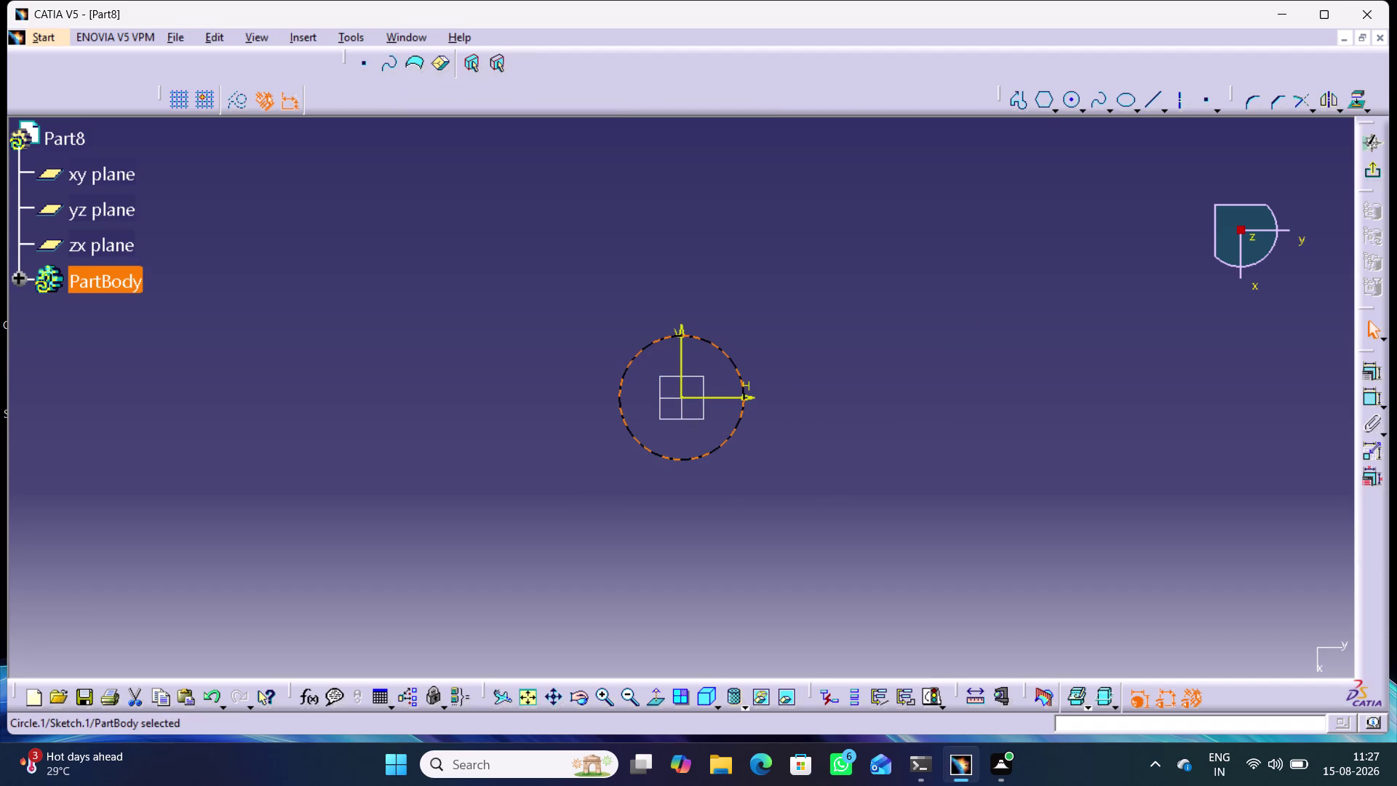
click(1067, 101)
click(681, 397)
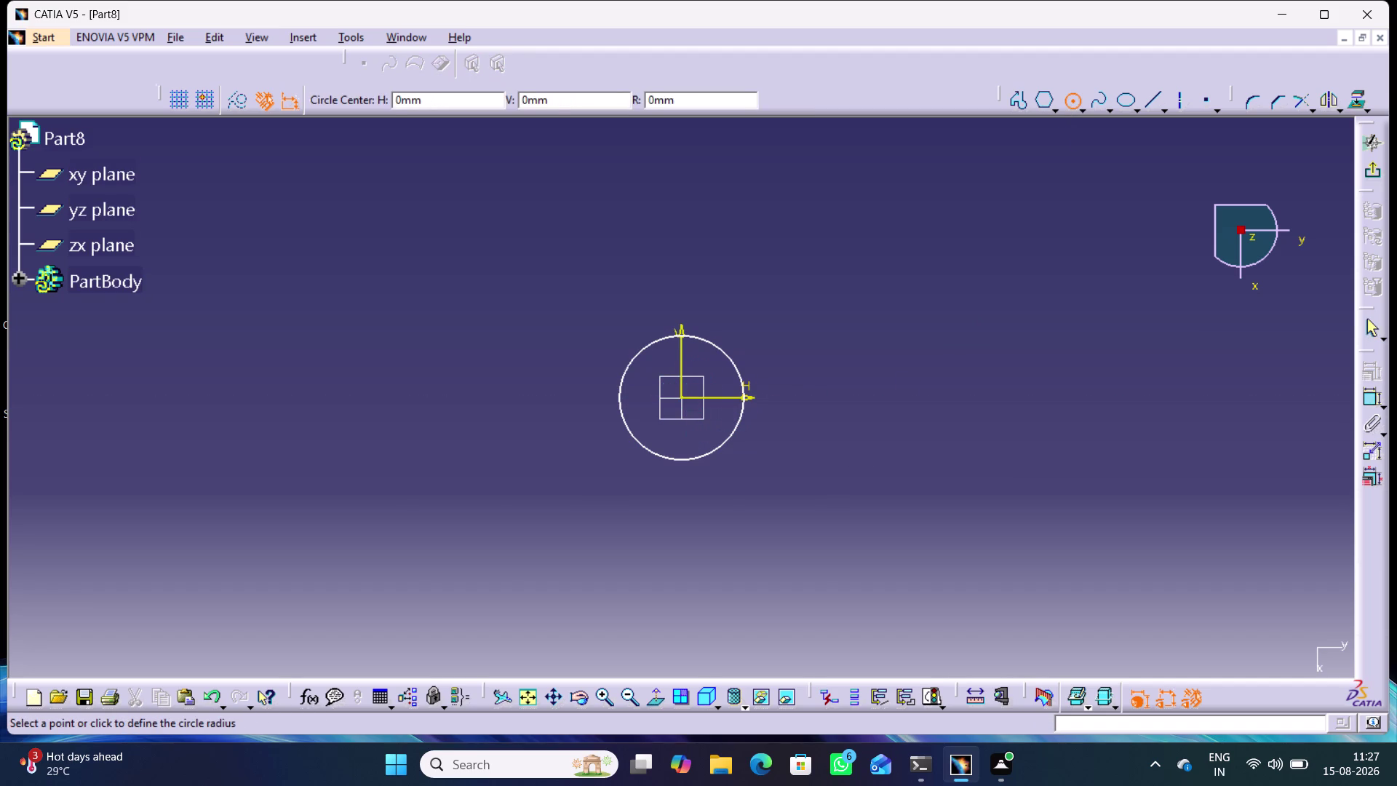
click(704, 418)
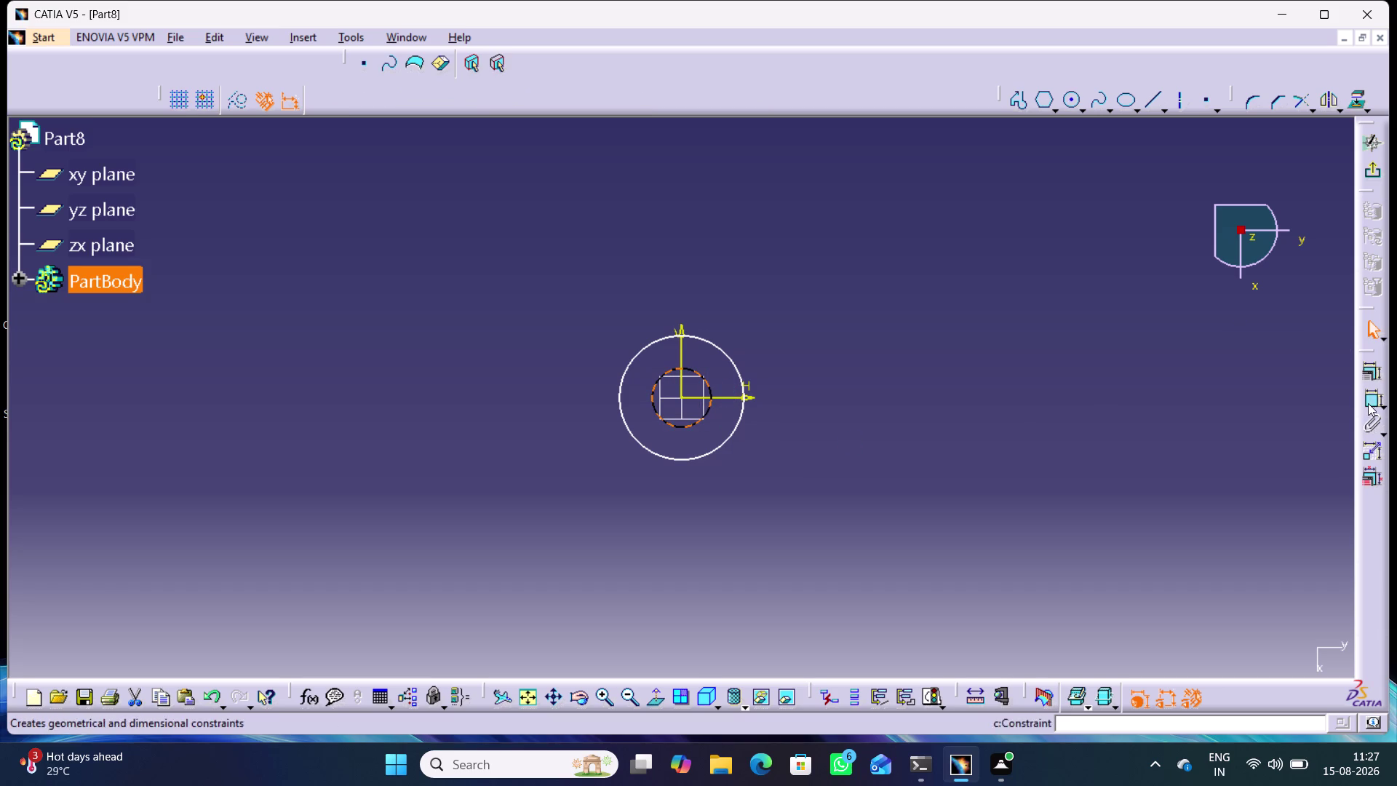
Set the inner diameter to 6.25 and outer to 12, then exit the sketch.
double_click(1371, 400)
click(779, 374)
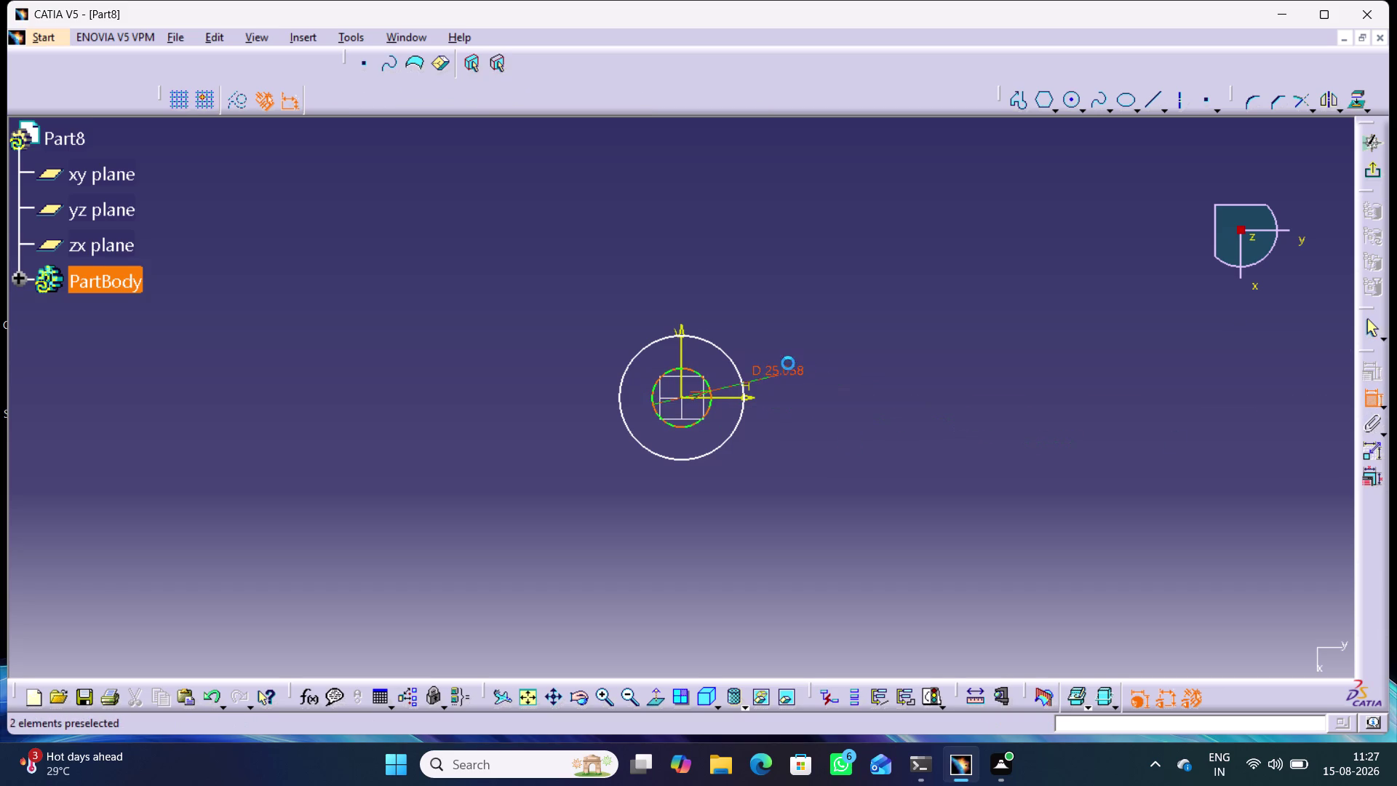
double_click(782, 369)
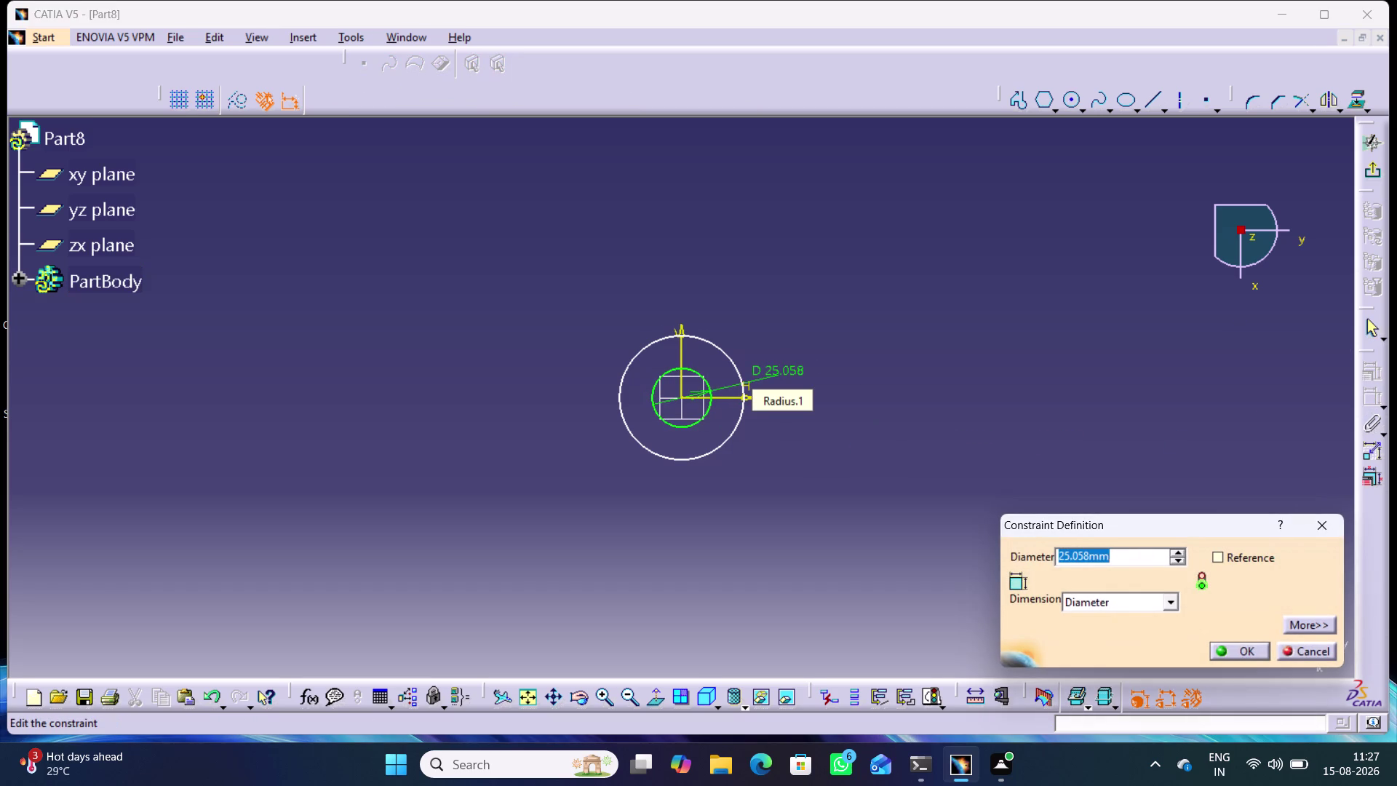
text(6.25)
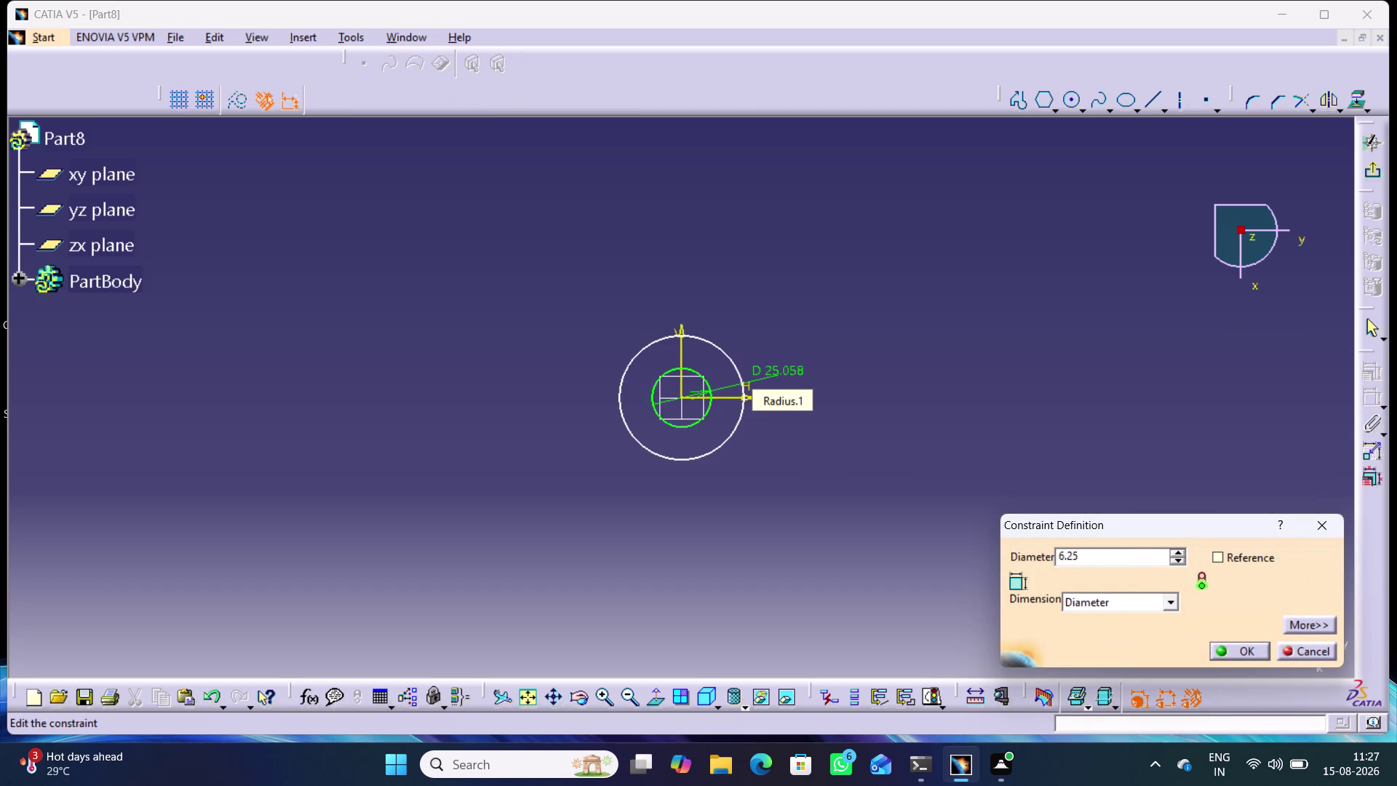
key(Return)
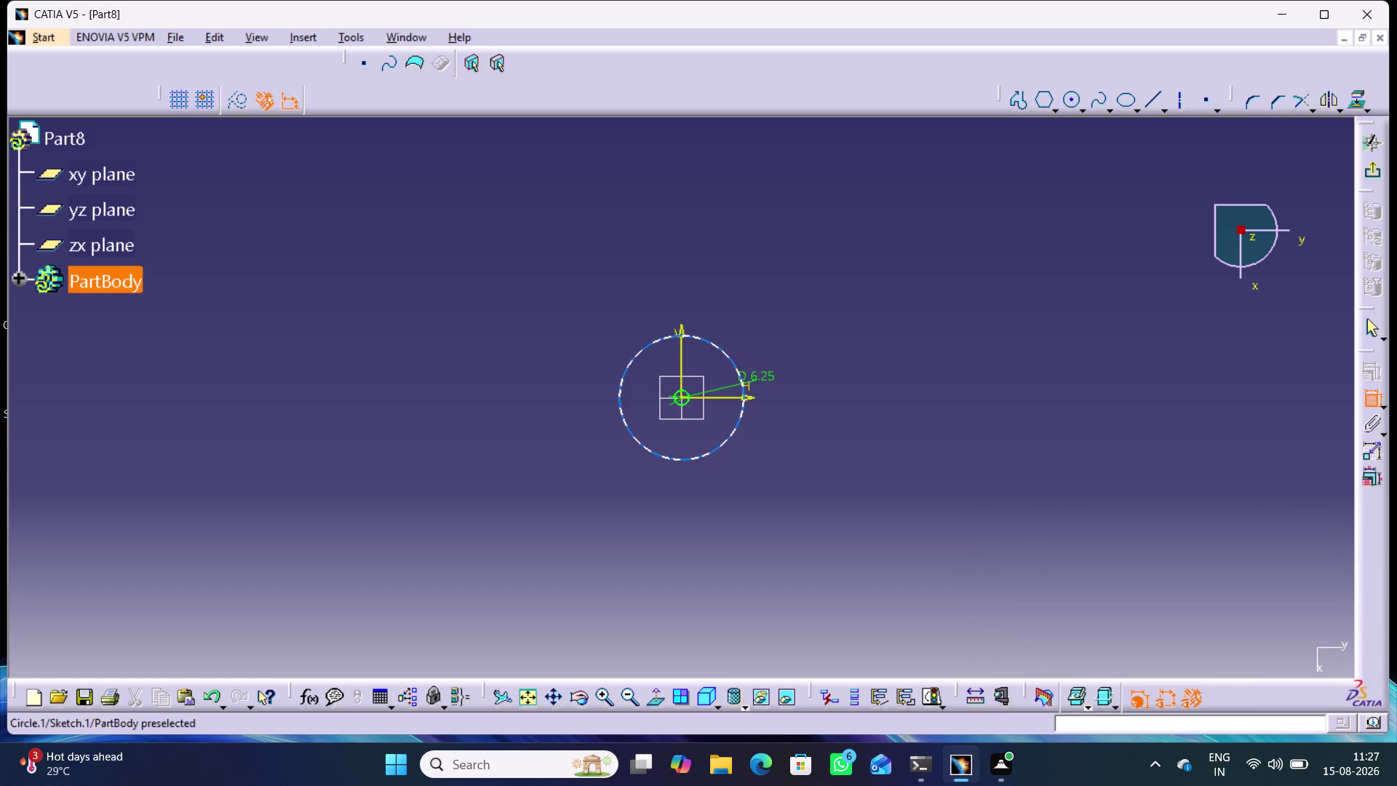
click(744, 408)
click(747, 326)
double_click(746, 321)
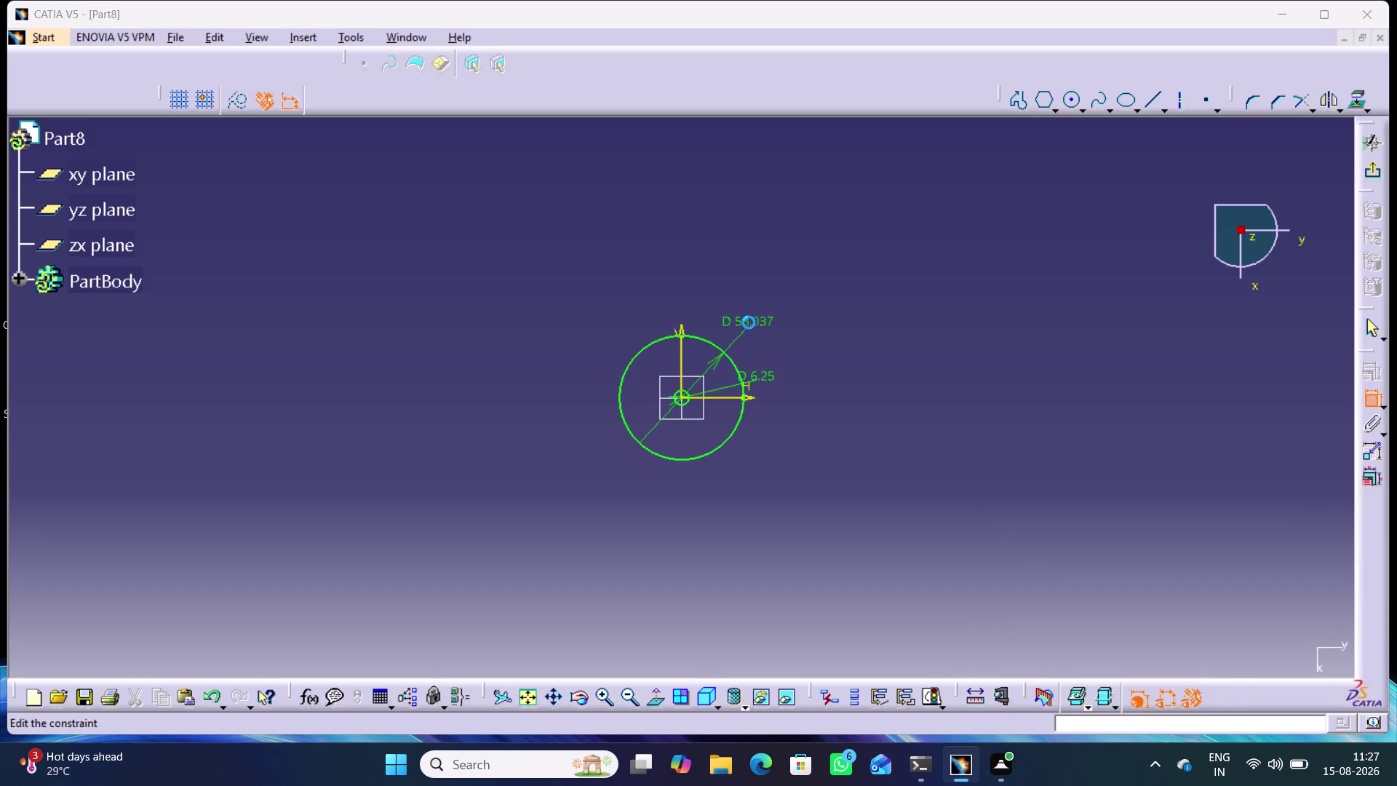
text(12)
key(Return)
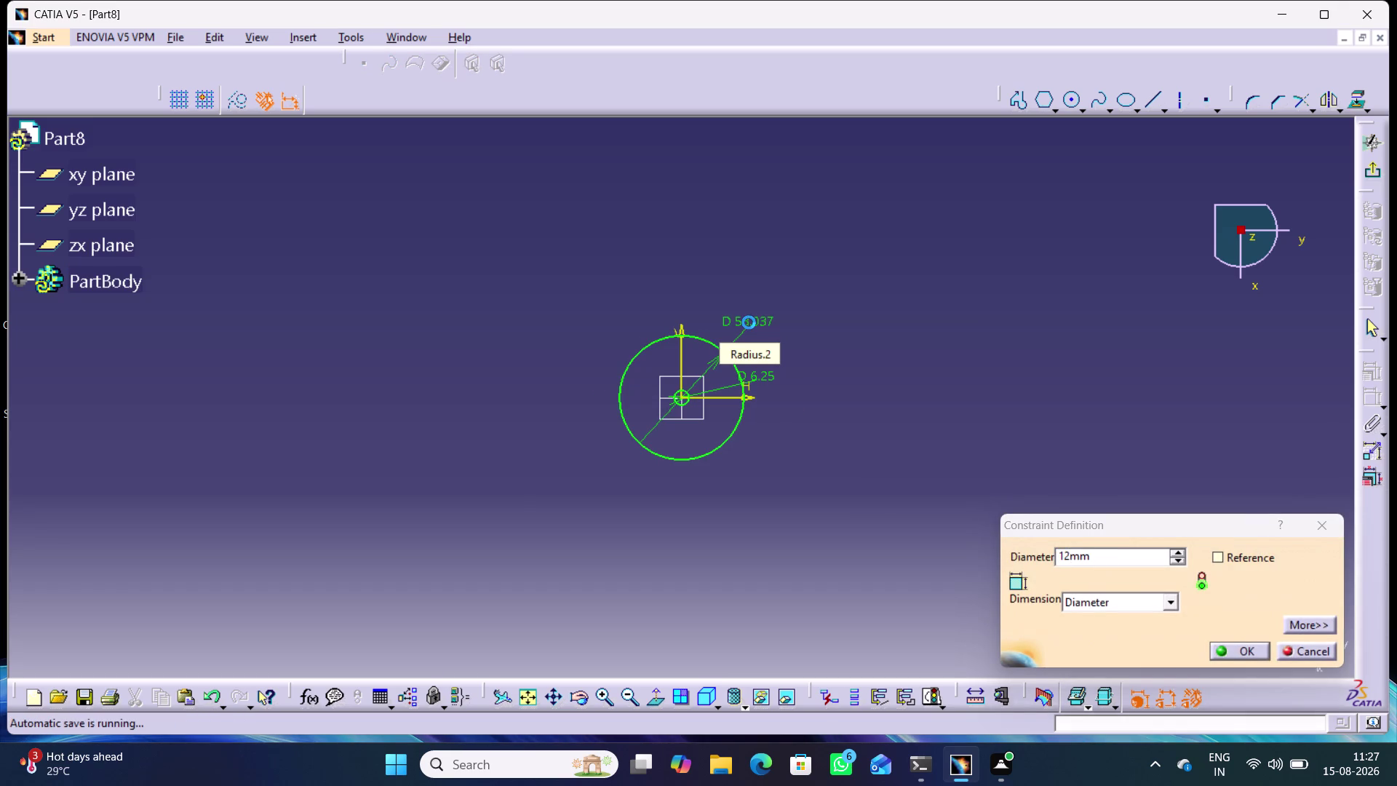
click(868, 352)
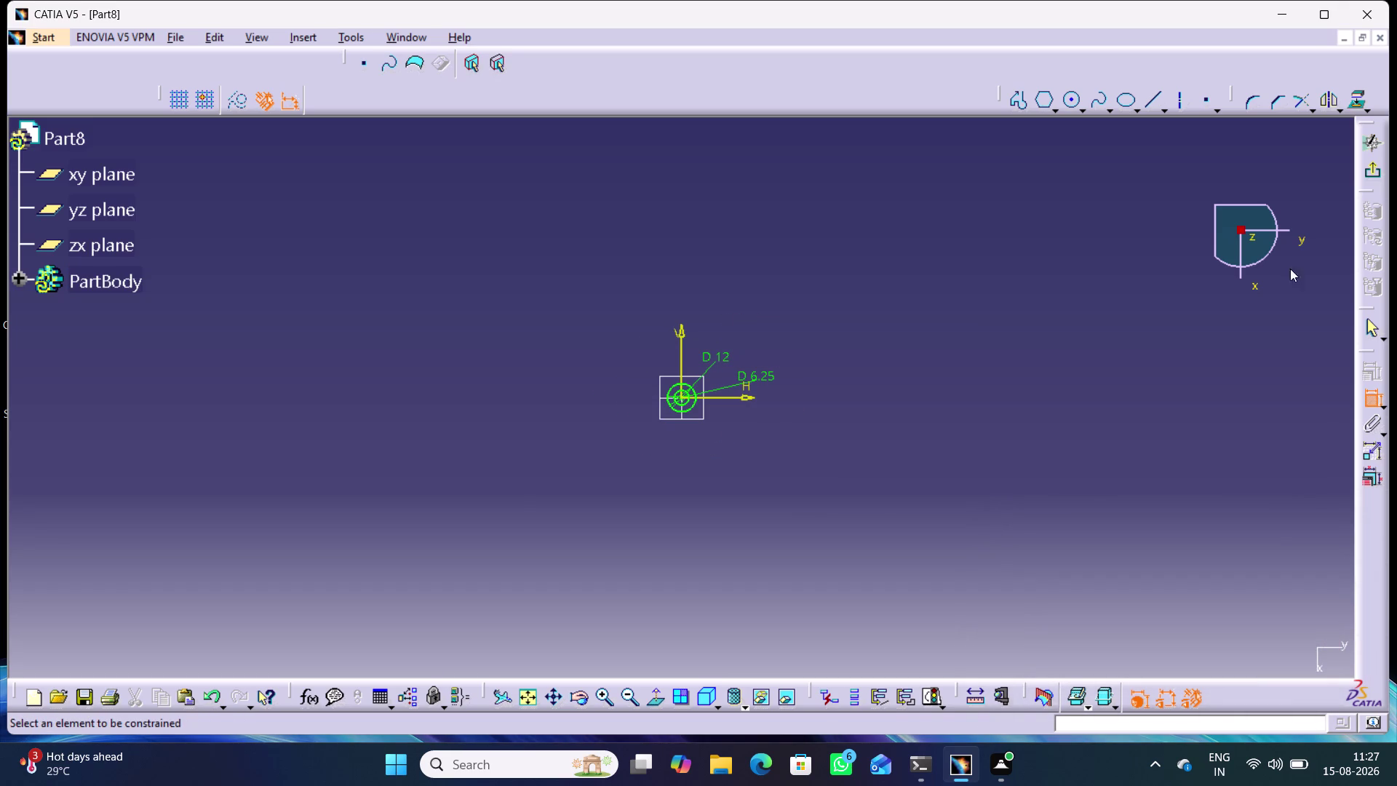
click(1370, 172)
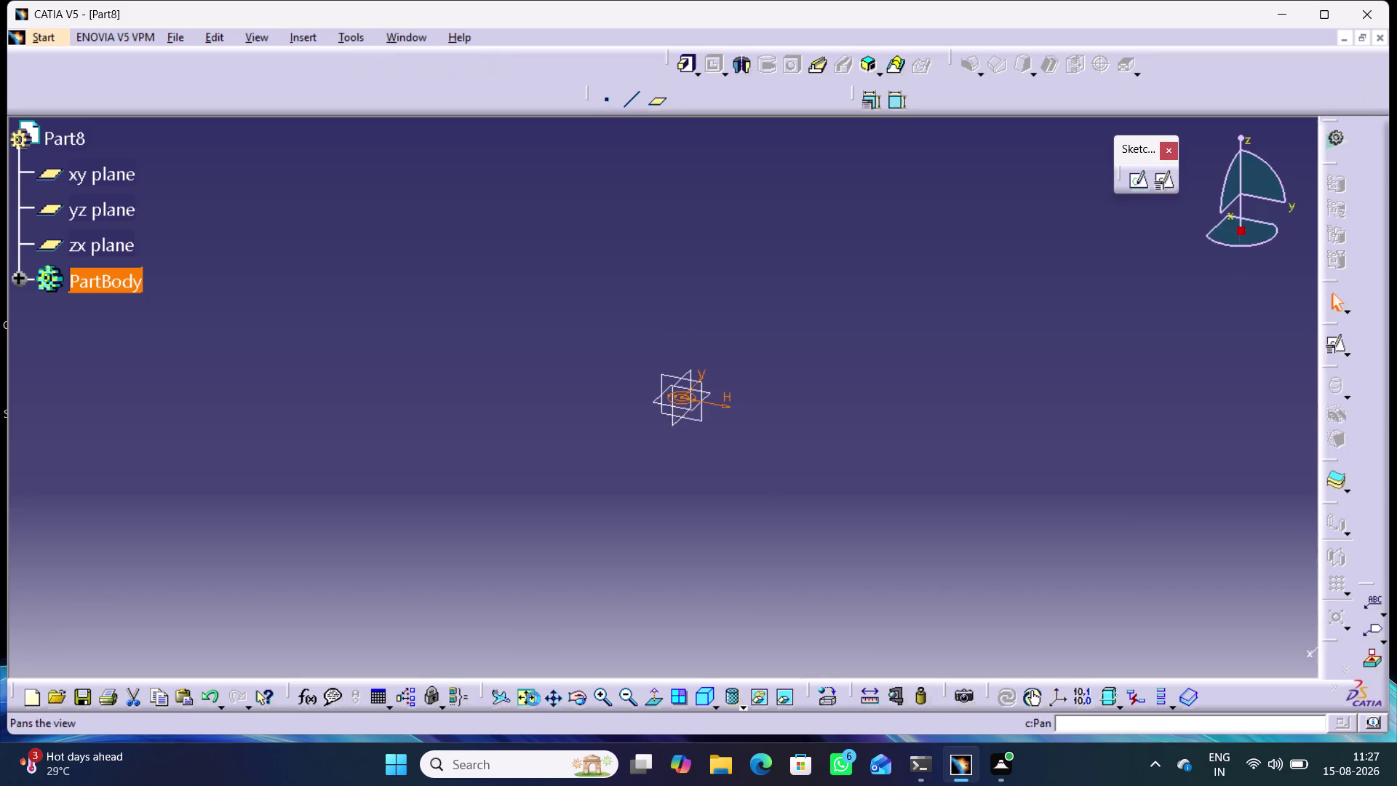
Pad Sketch.1 1 mm thick into a flat washer and open the material library.
click(526, 699)
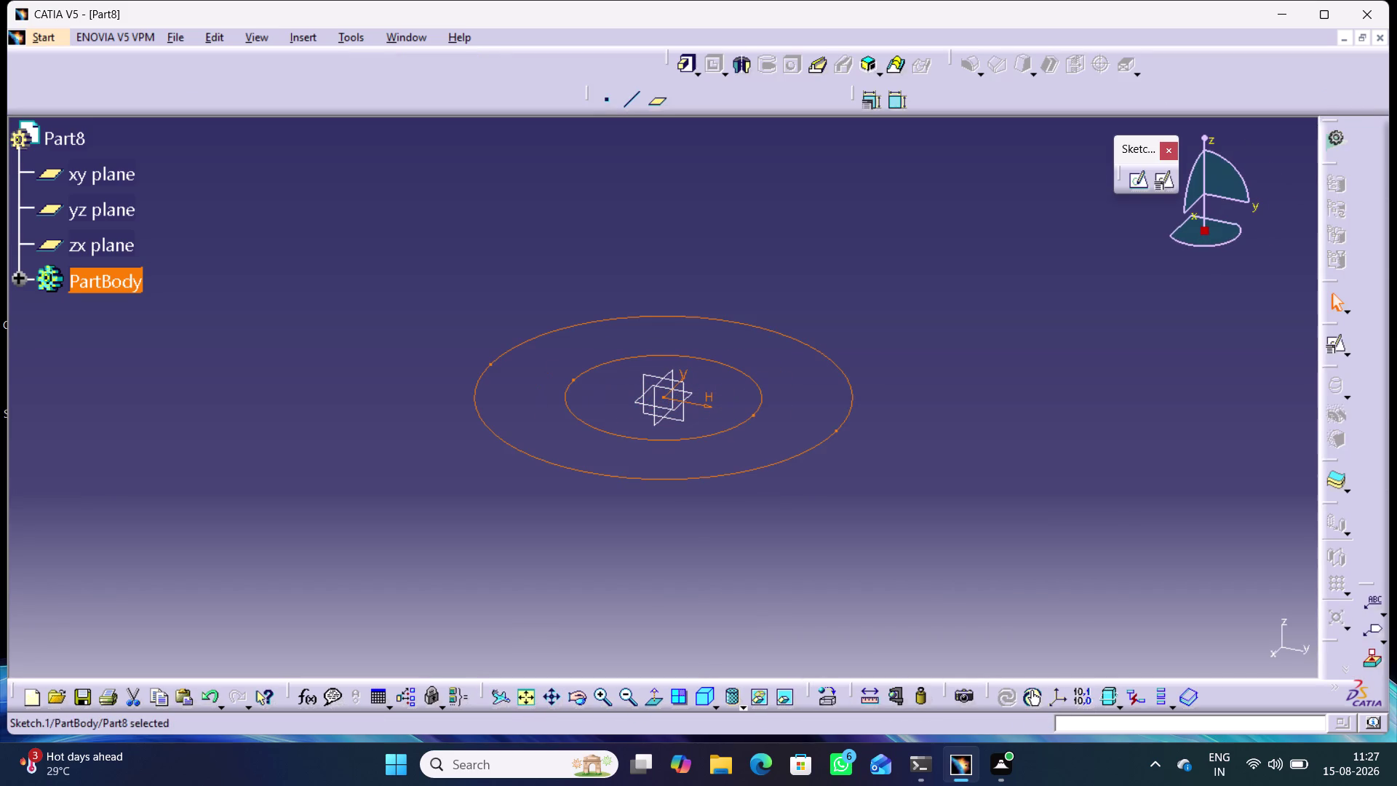
click(696, 697)
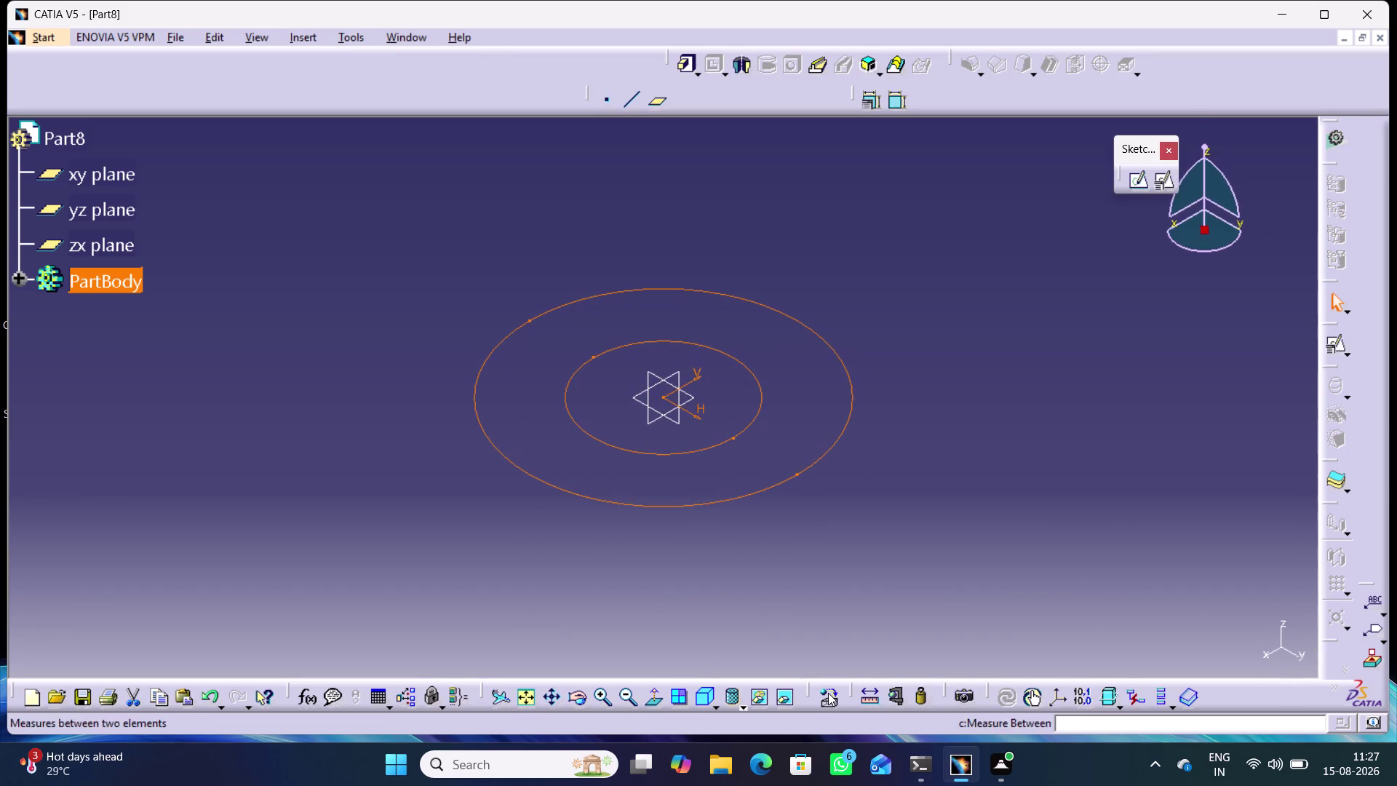
click(683, 64)
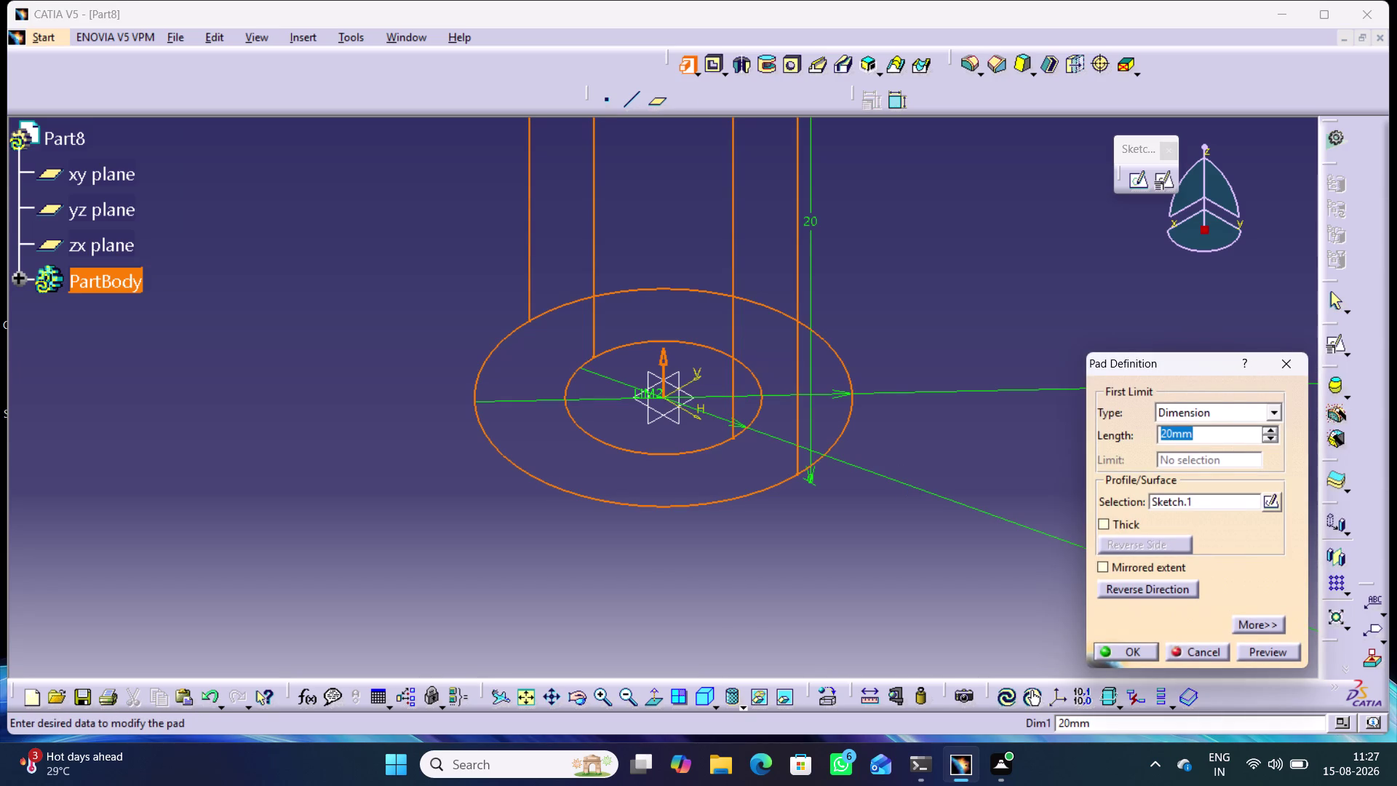
key(1)
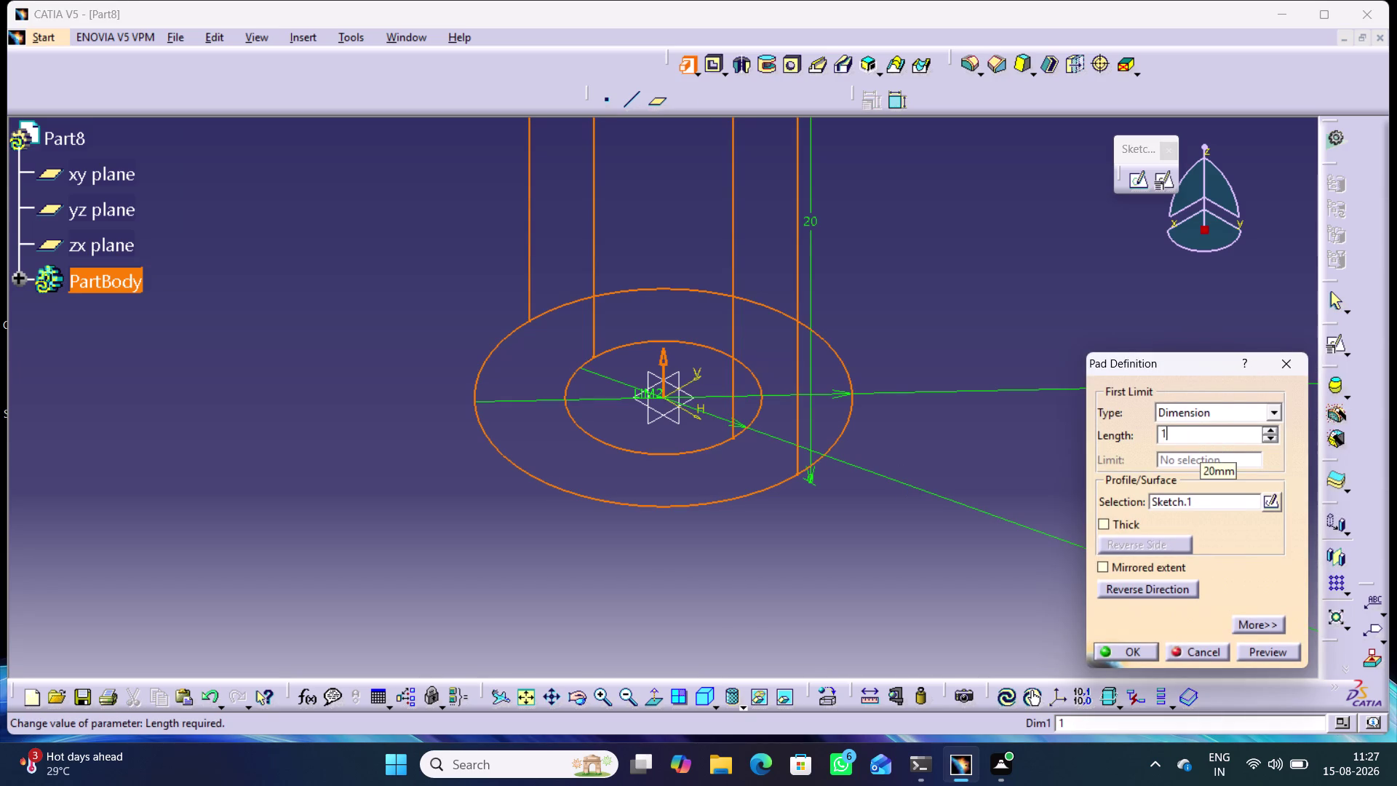
key(Return)
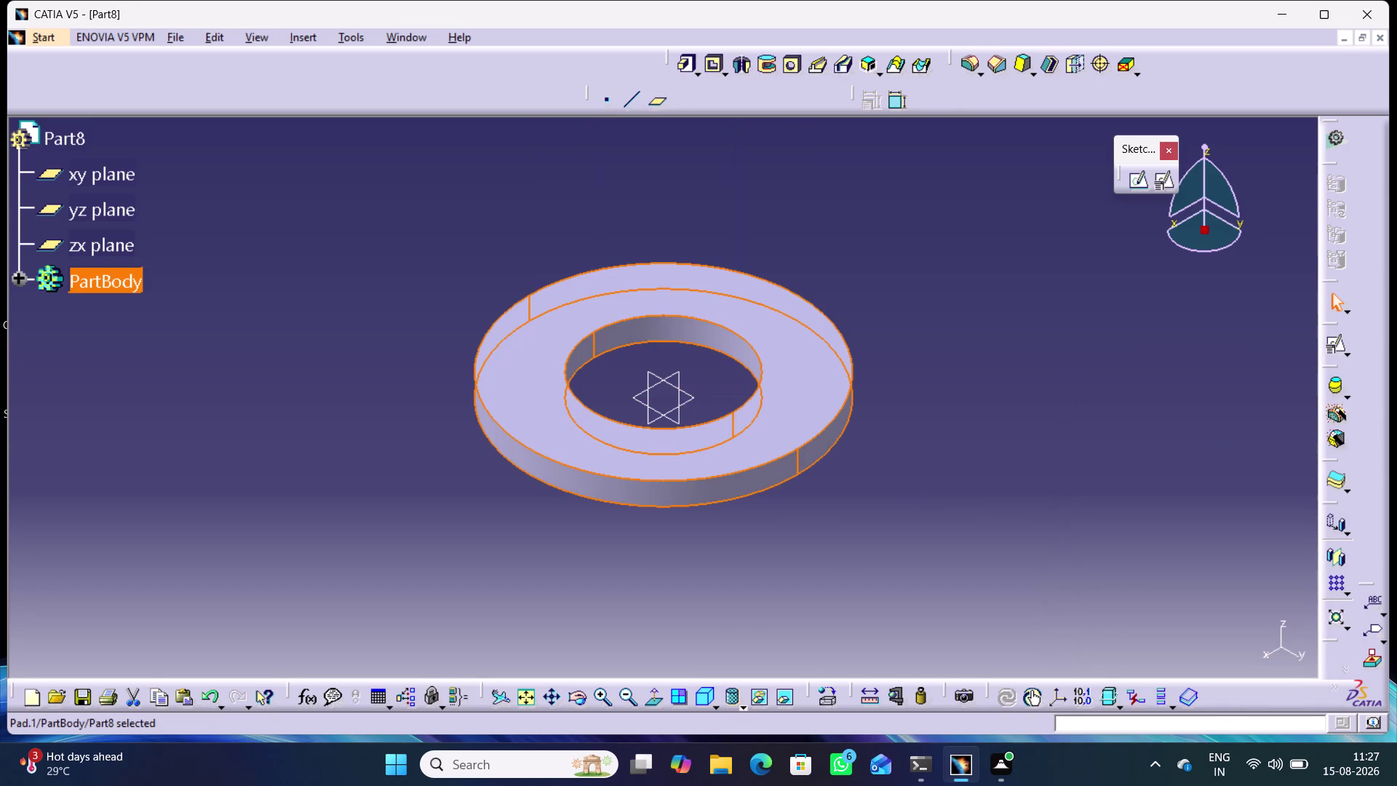
click(1045, 482)
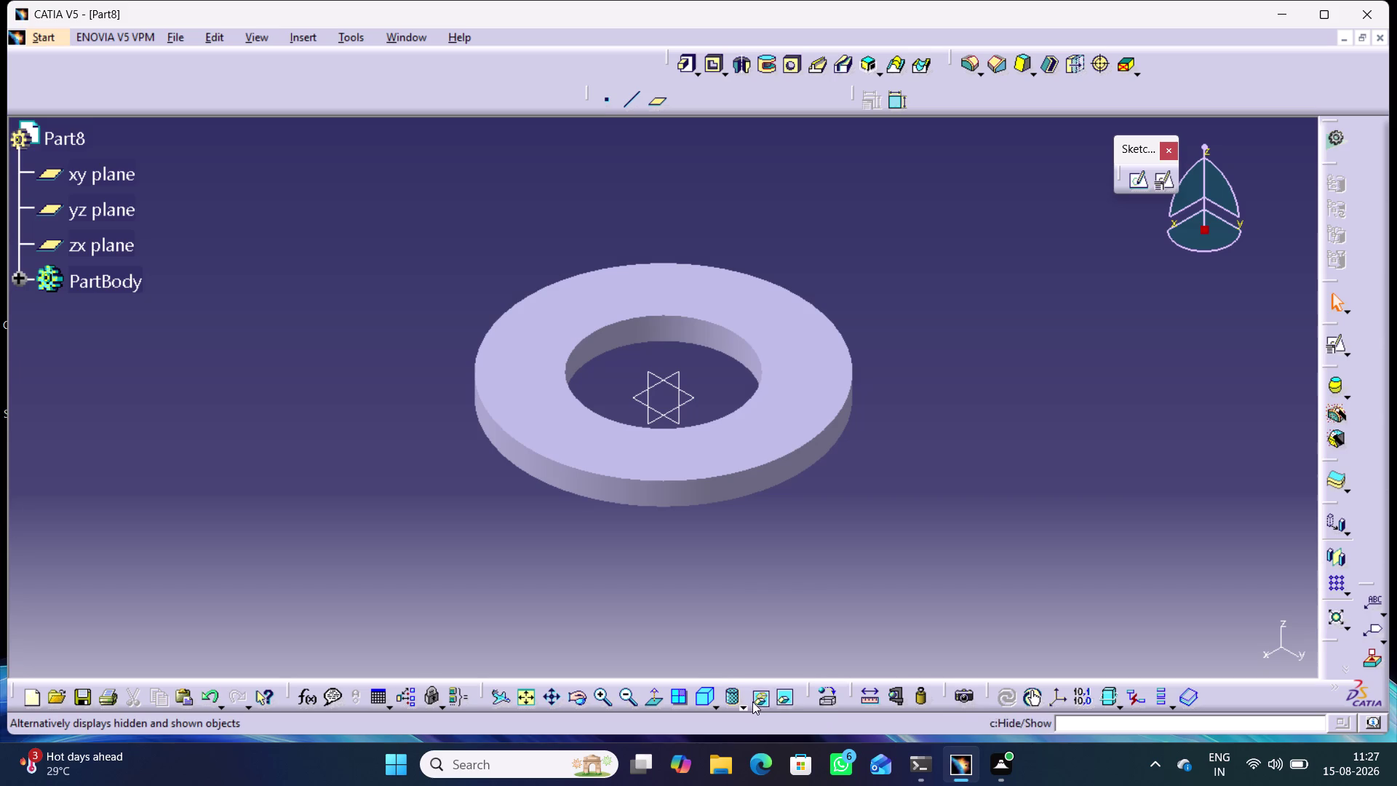
click(838, 690)
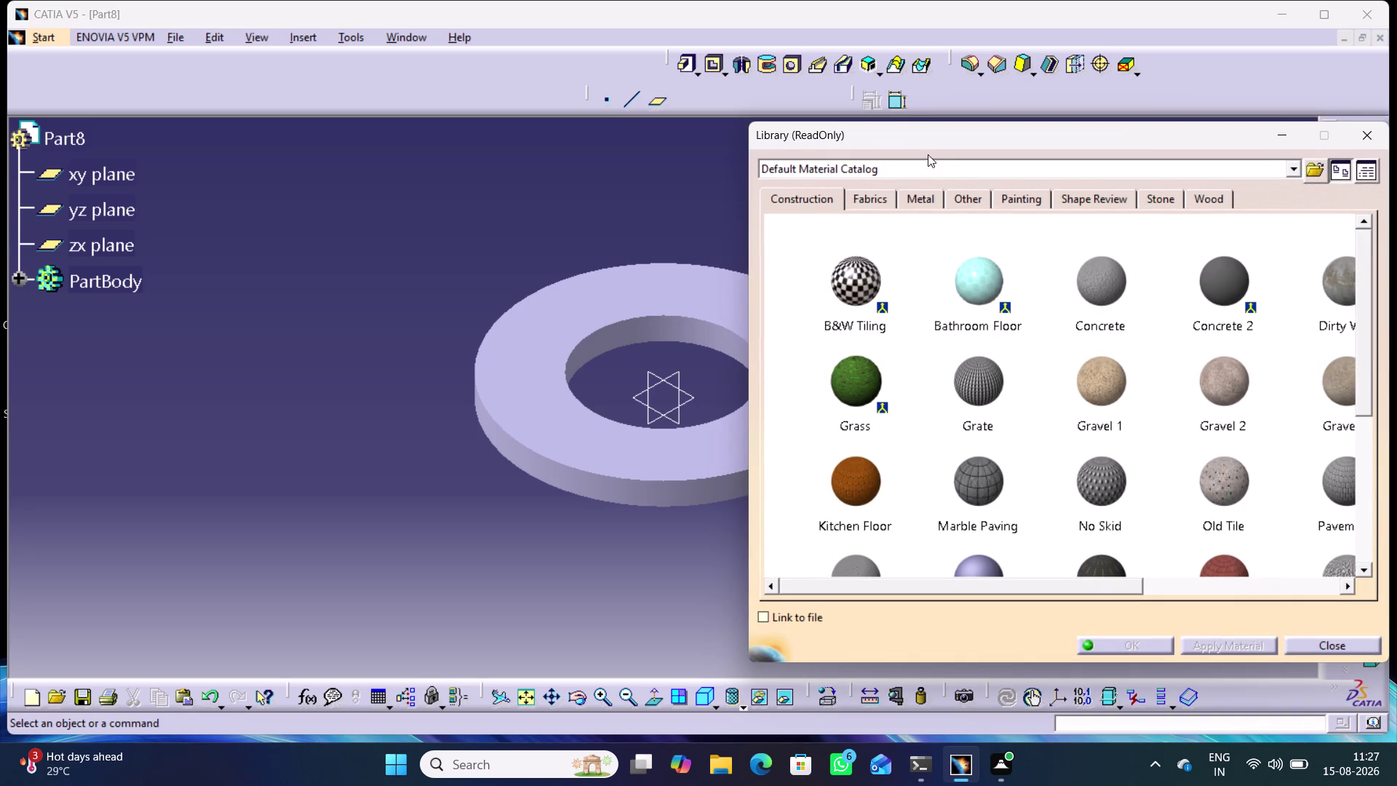
Try the Uranium and Magnesium metal materials on the washer.
click(928, 200)
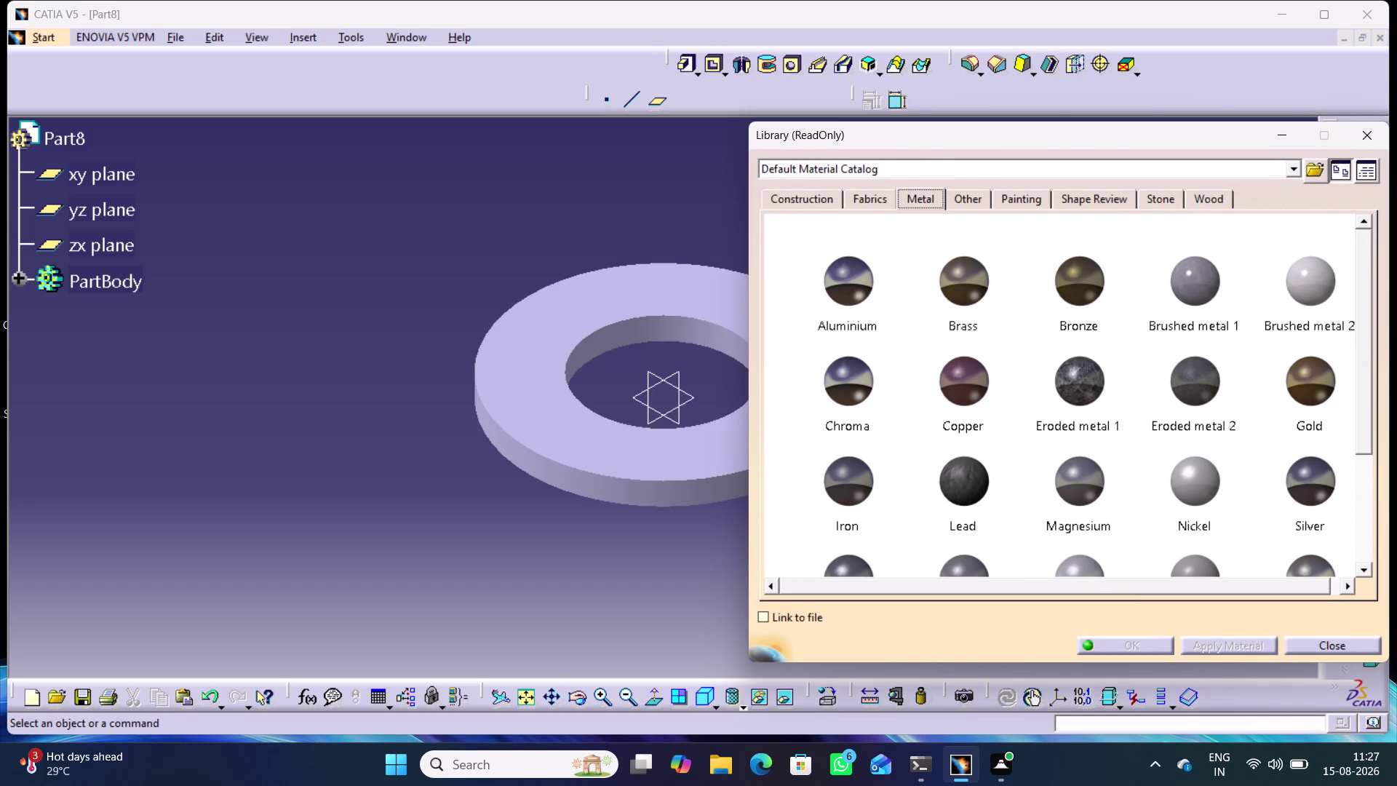
scroll(down, 3)
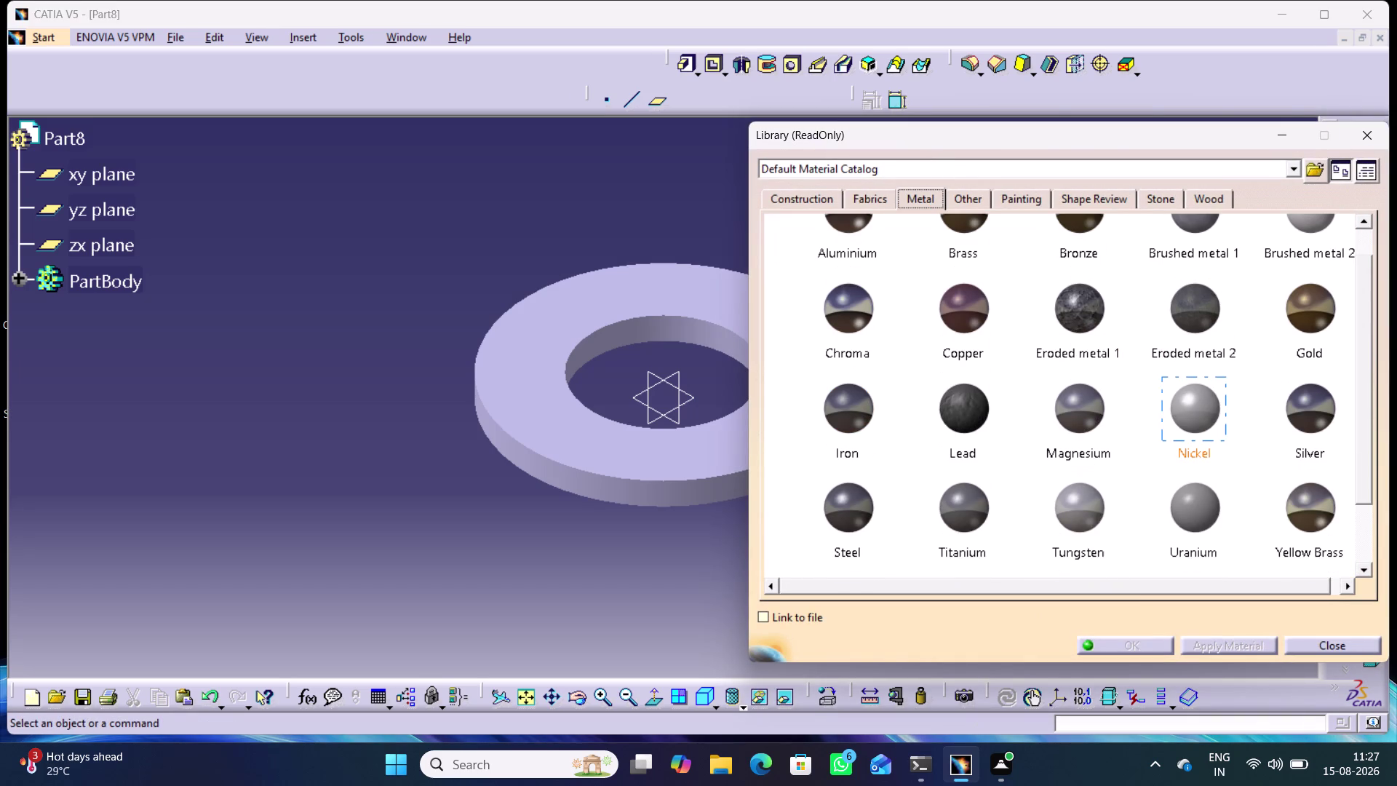
click(1195, 522)
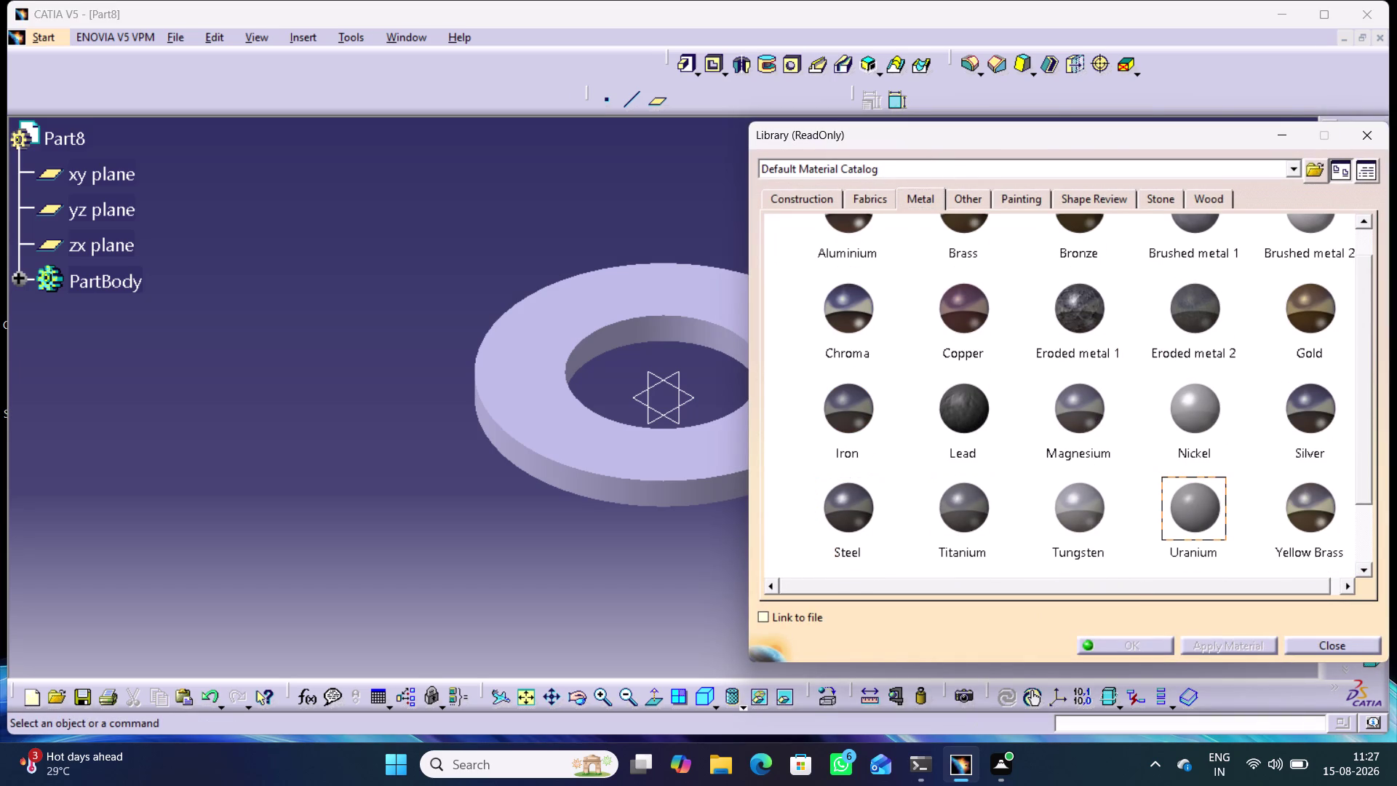
click(723, 470)
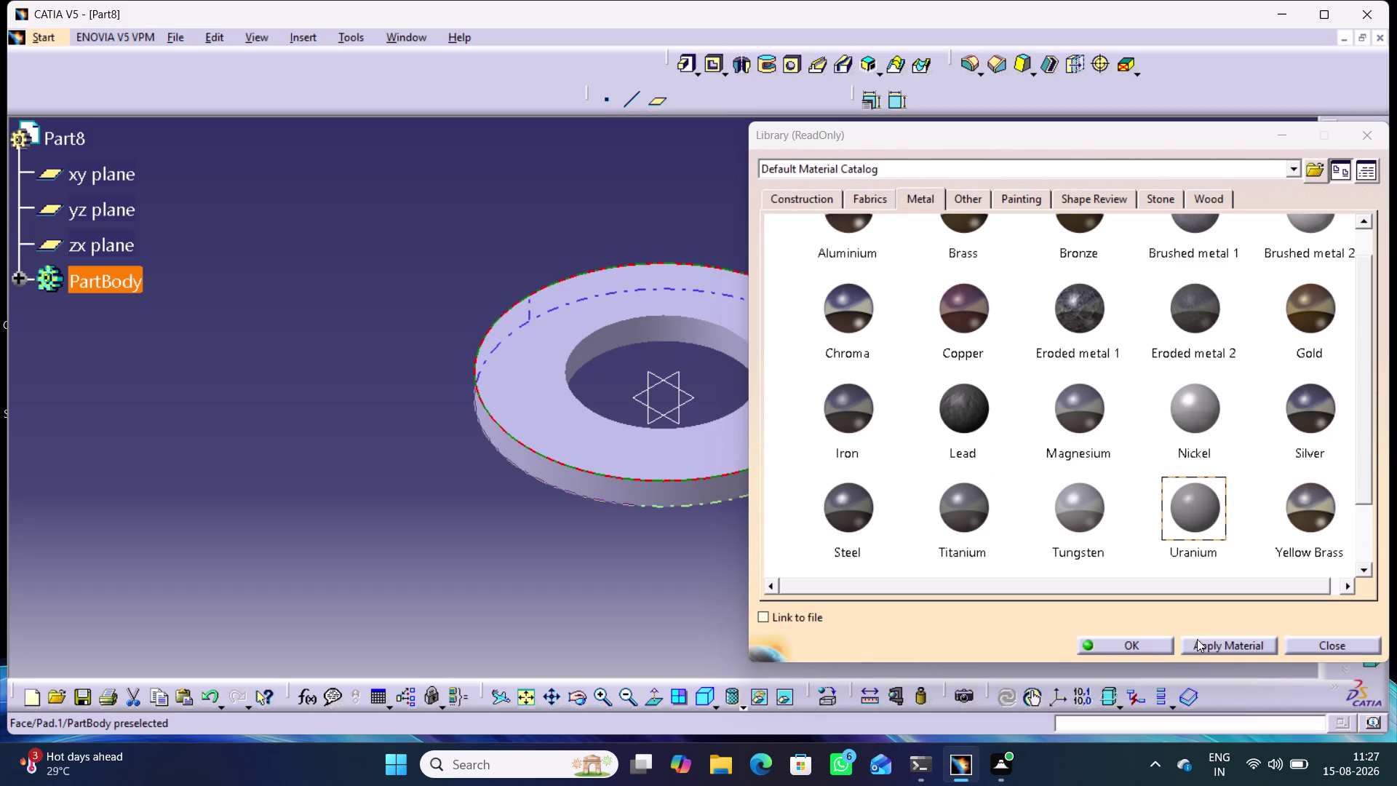
click(1198, 642)
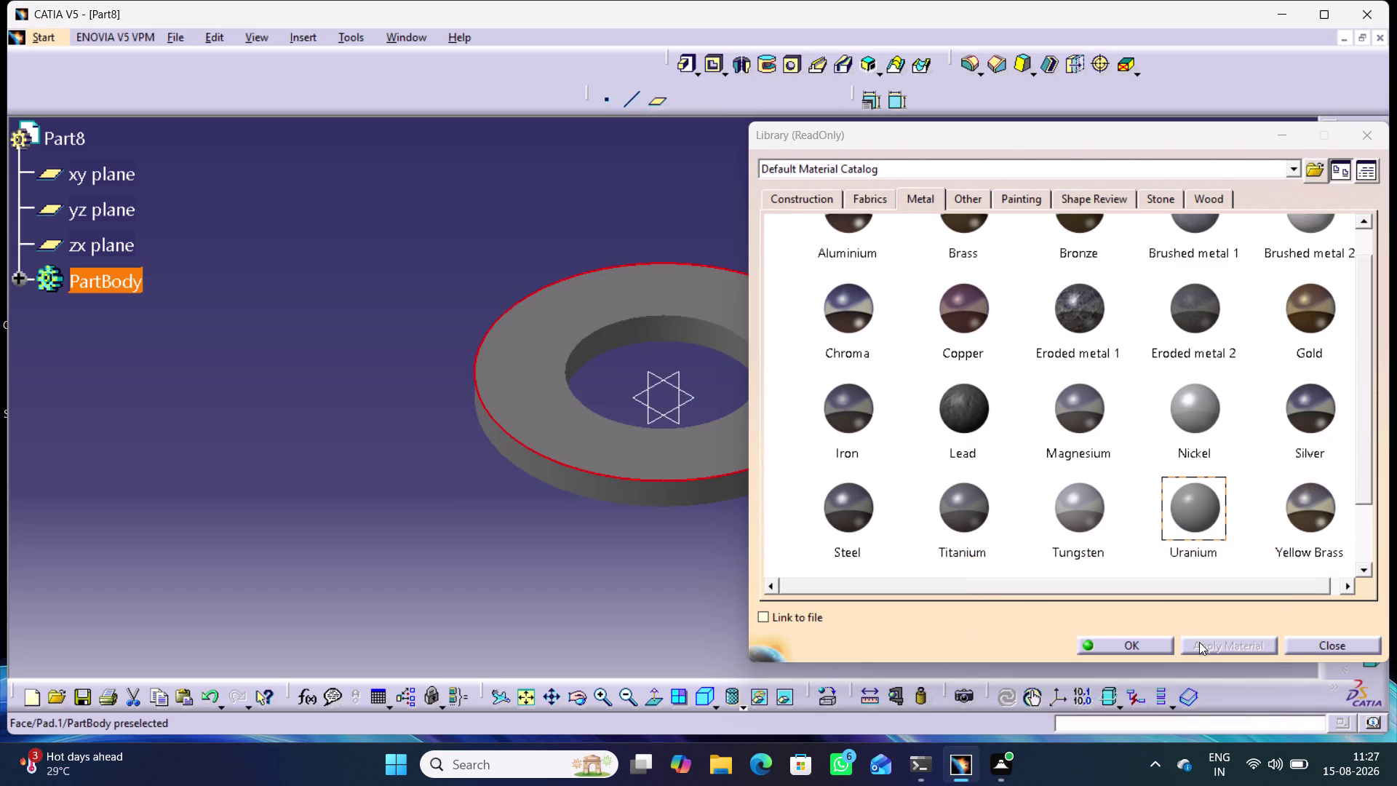
click(129, 279)
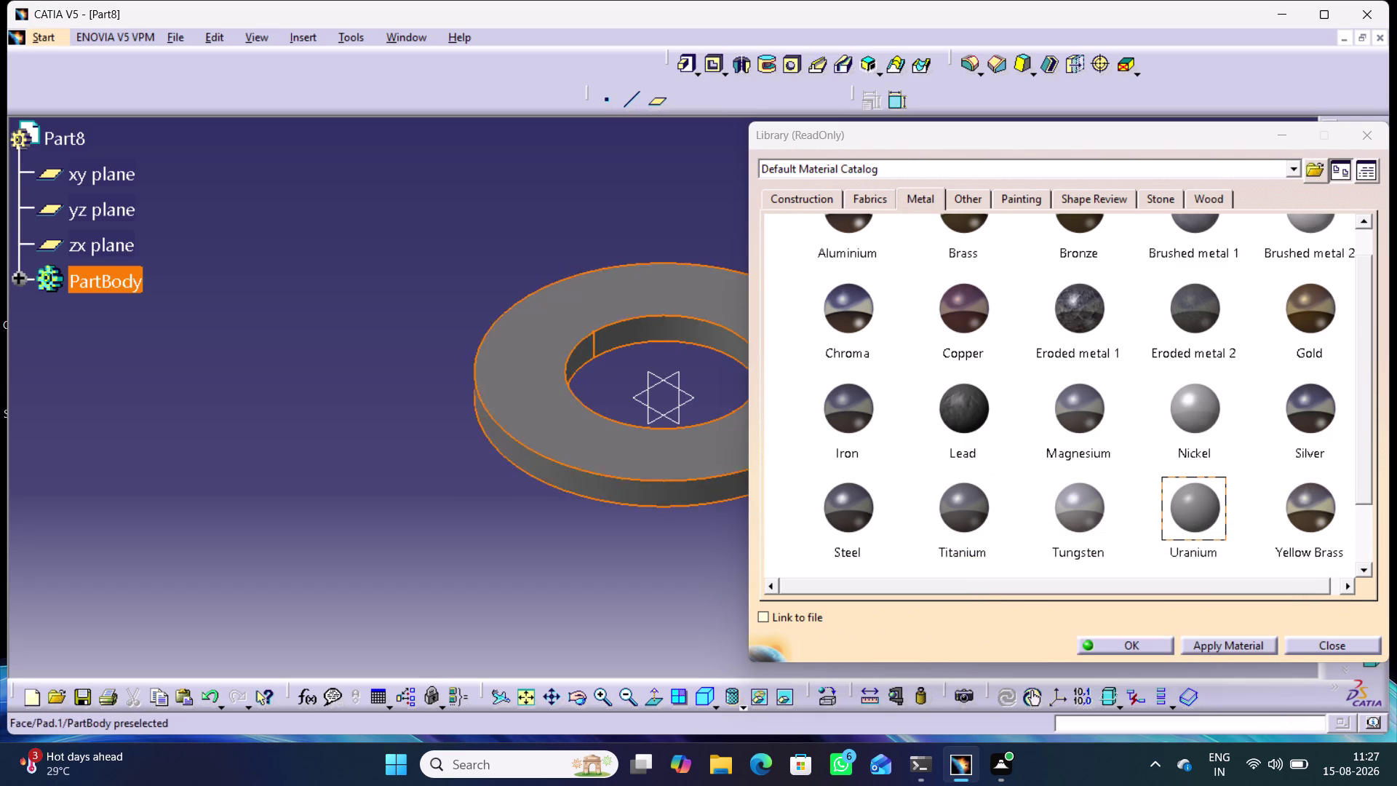
click(1217, 645)
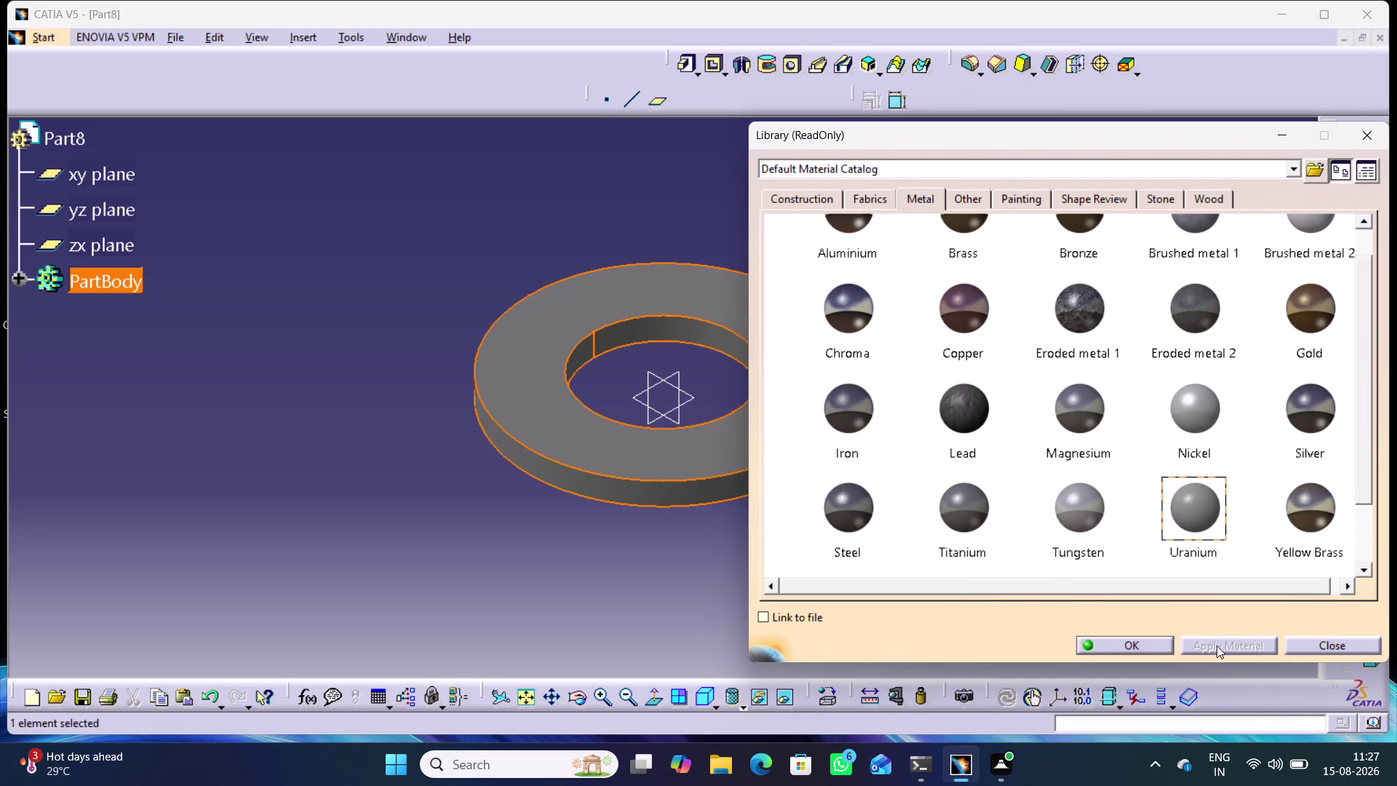
click(1079, 422)
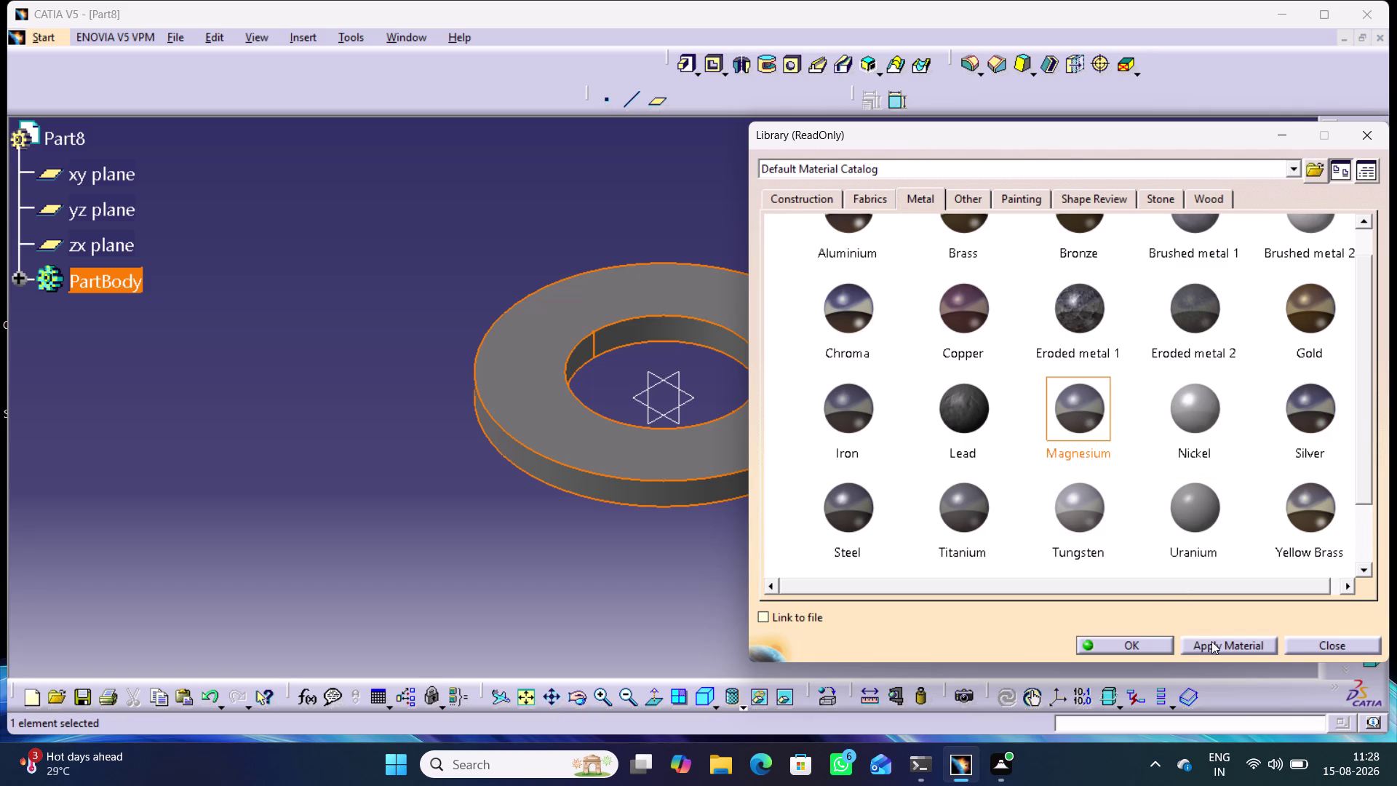
click(1211, 646)
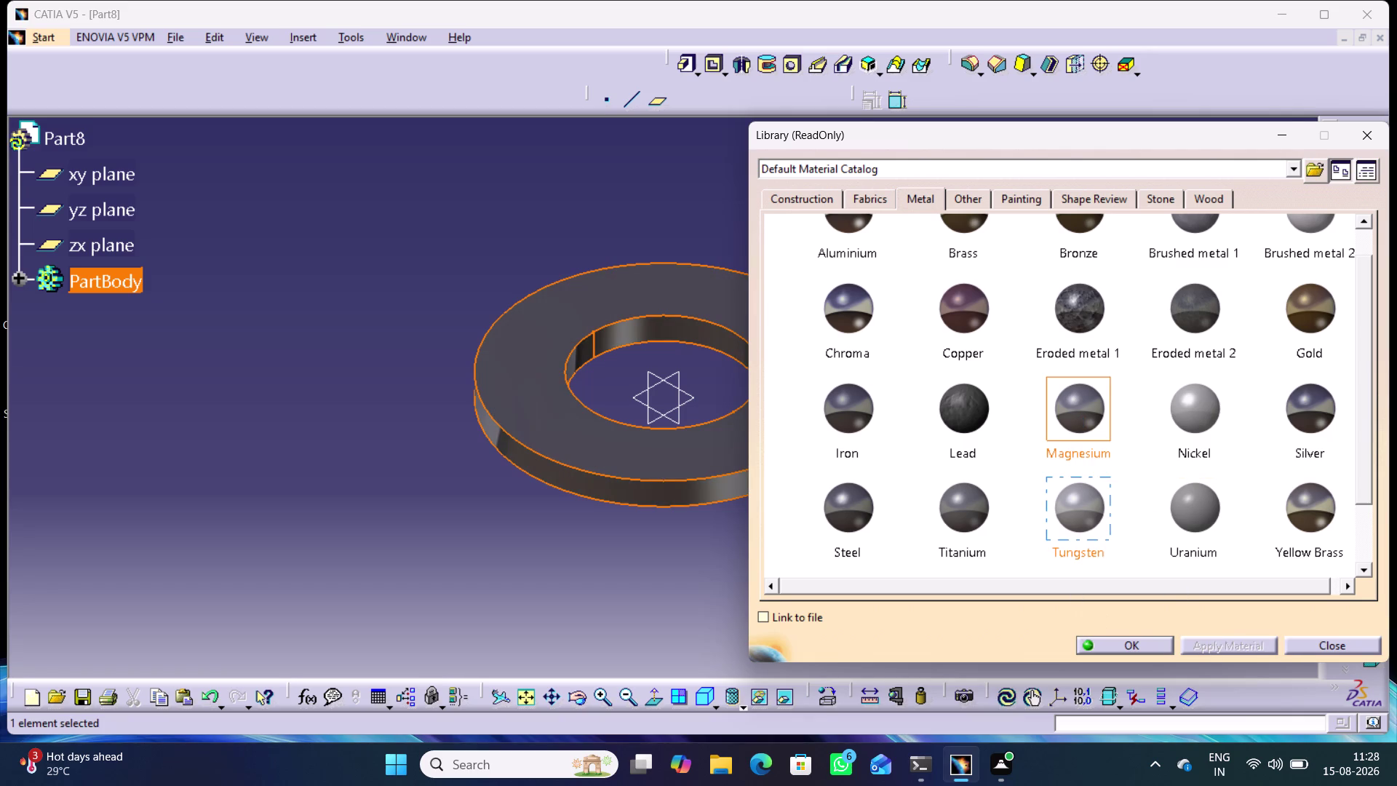
Try Tungsten and Titanium, settle on Tungsten, close the library and start saving.
click(1067, 519)
click(1203, 644)
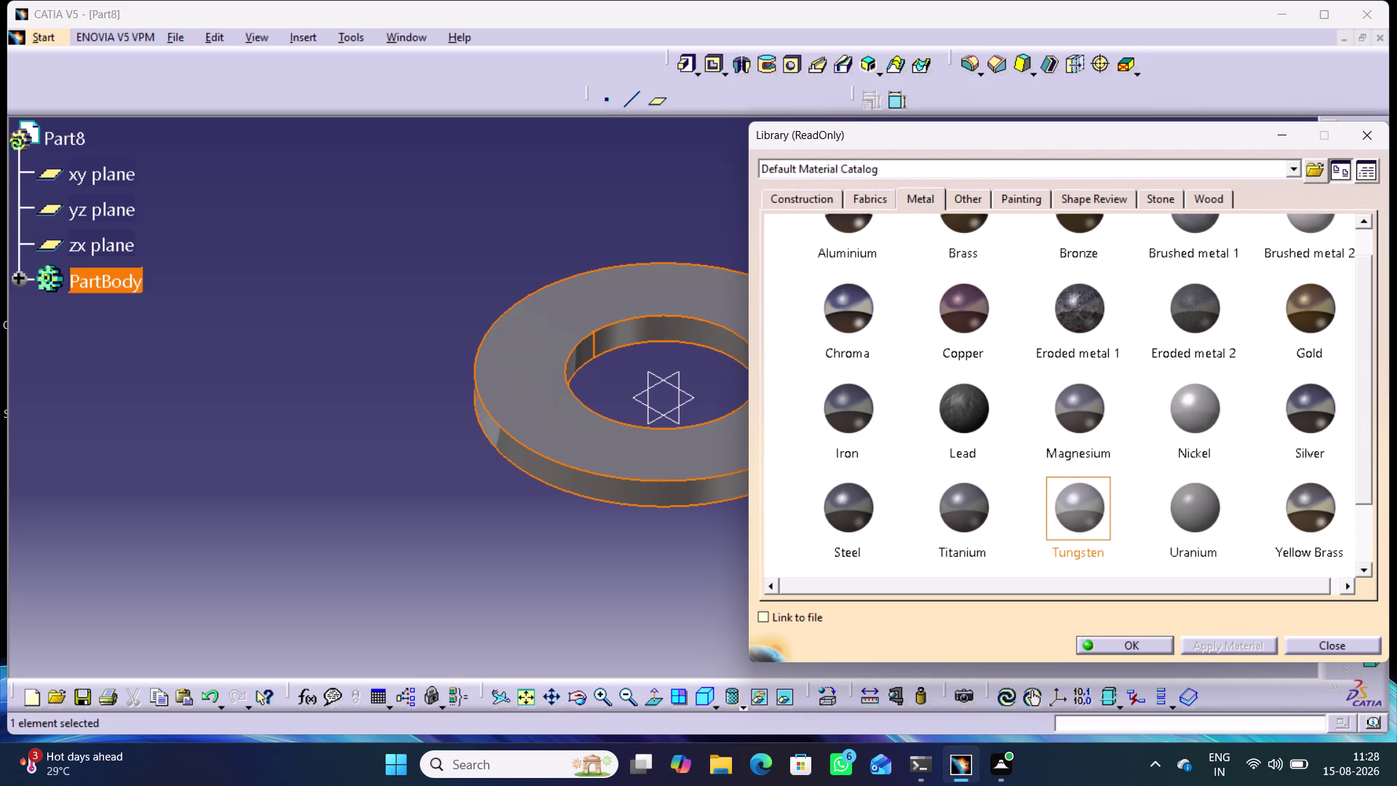
click(976, 520)
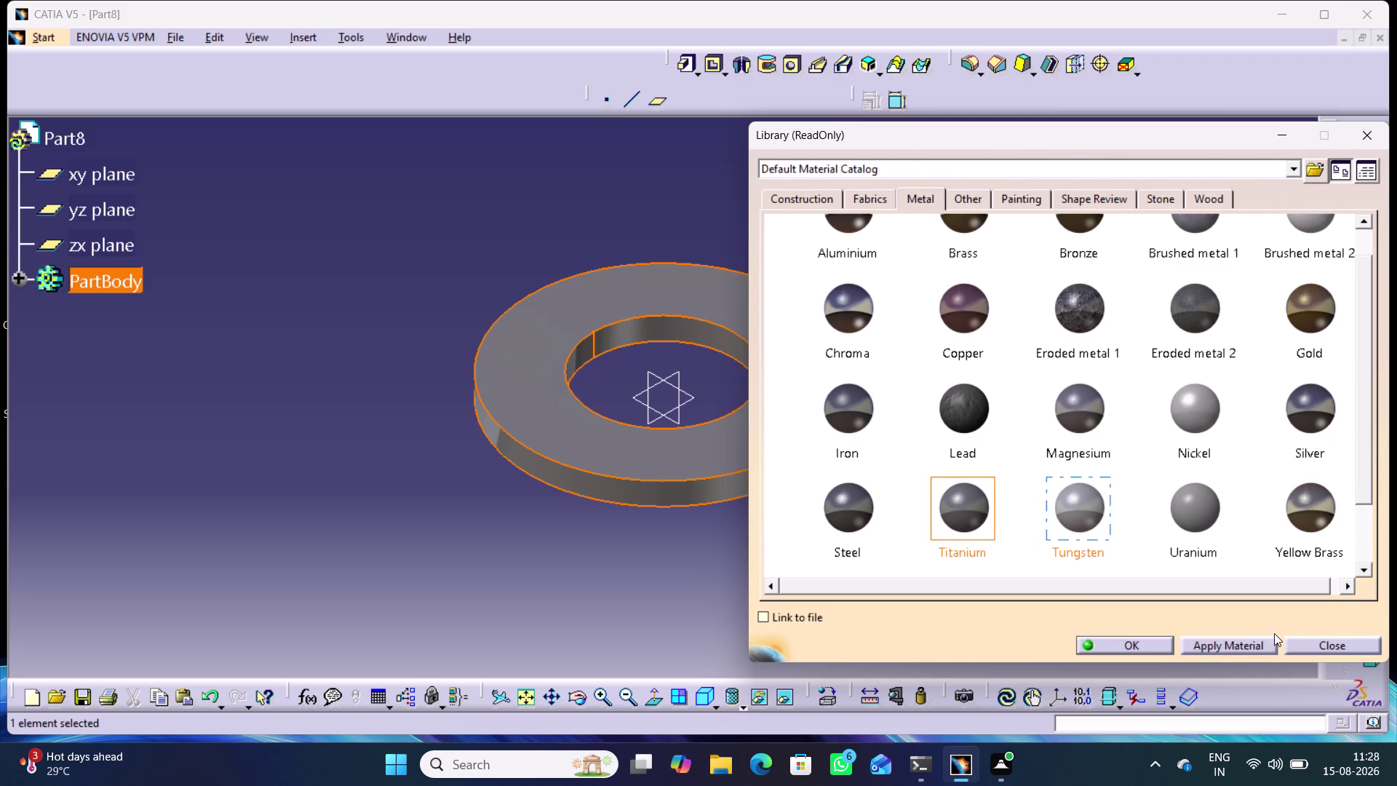
click(1238, 643)
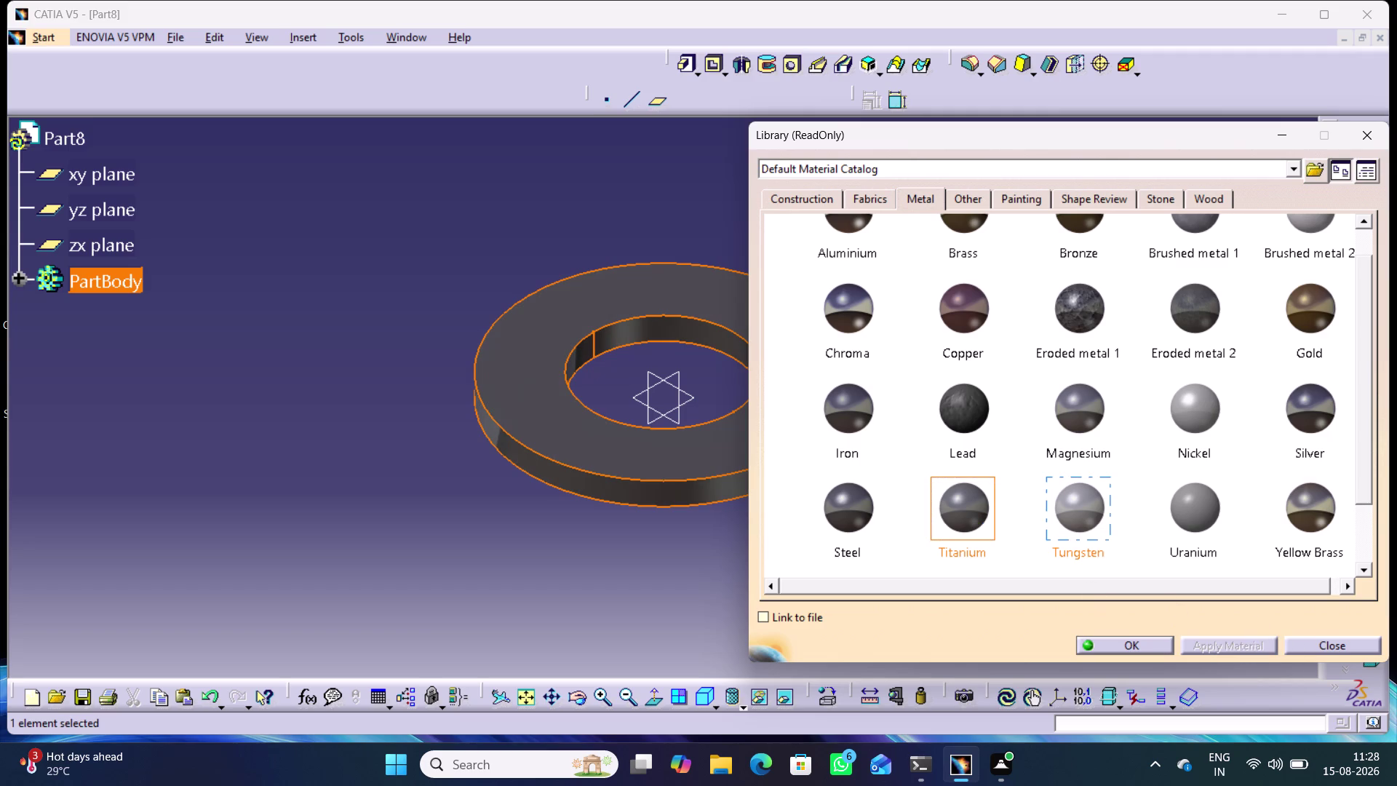
click(1073, 528)
click(1211, 645)
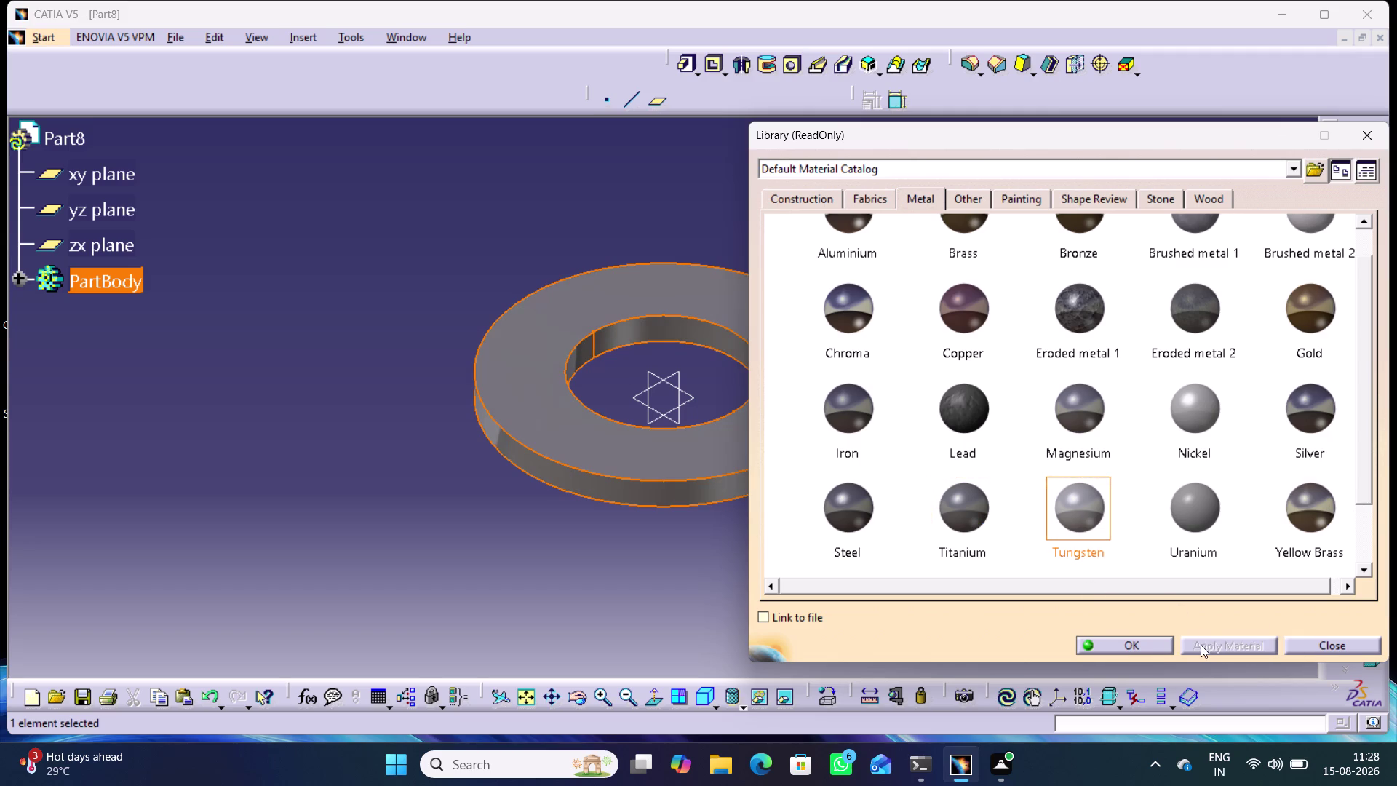
click(1131, 639)
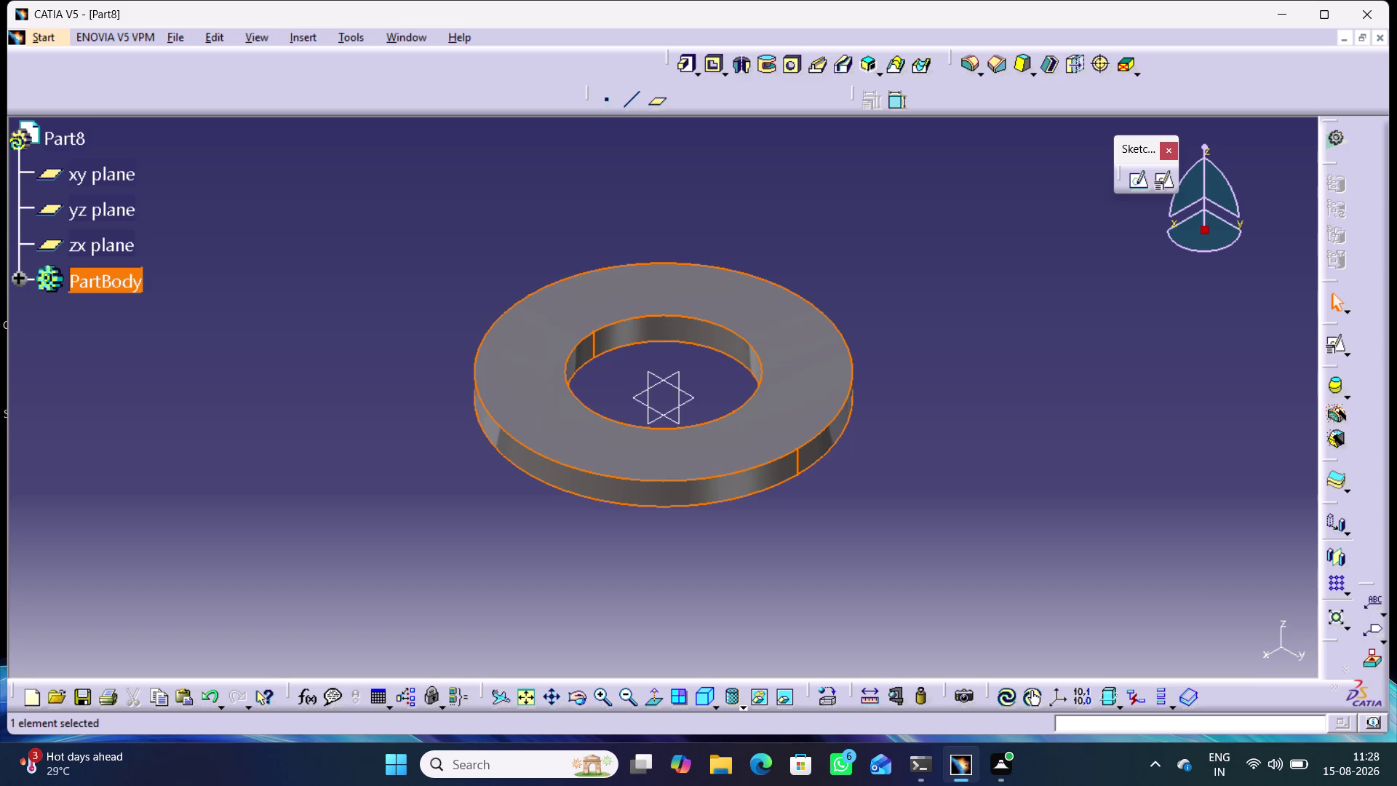
key(ctrl+s)
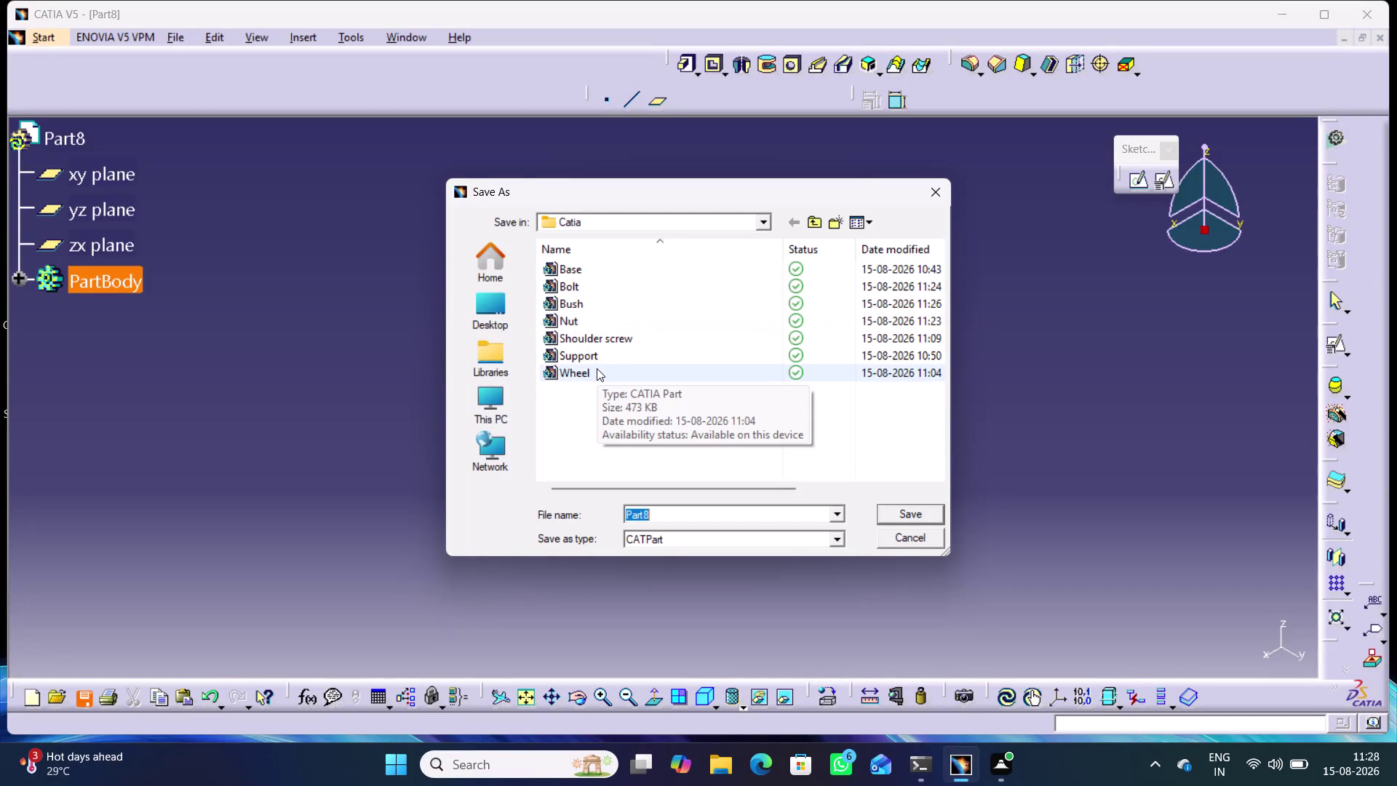
Save the tungsten washer part as Washer.CATPart in the Catia folder.
text(Was)
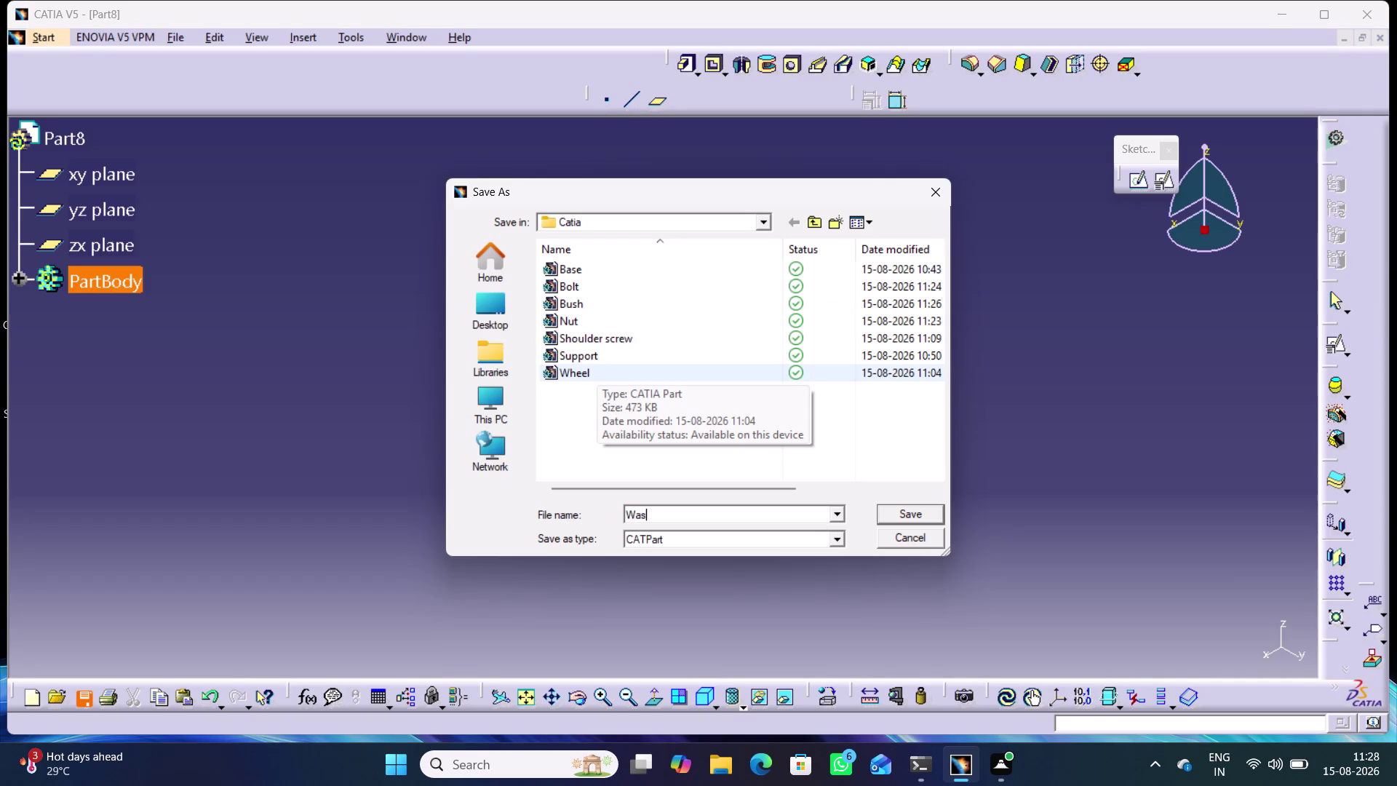
text(her)
key(Return)
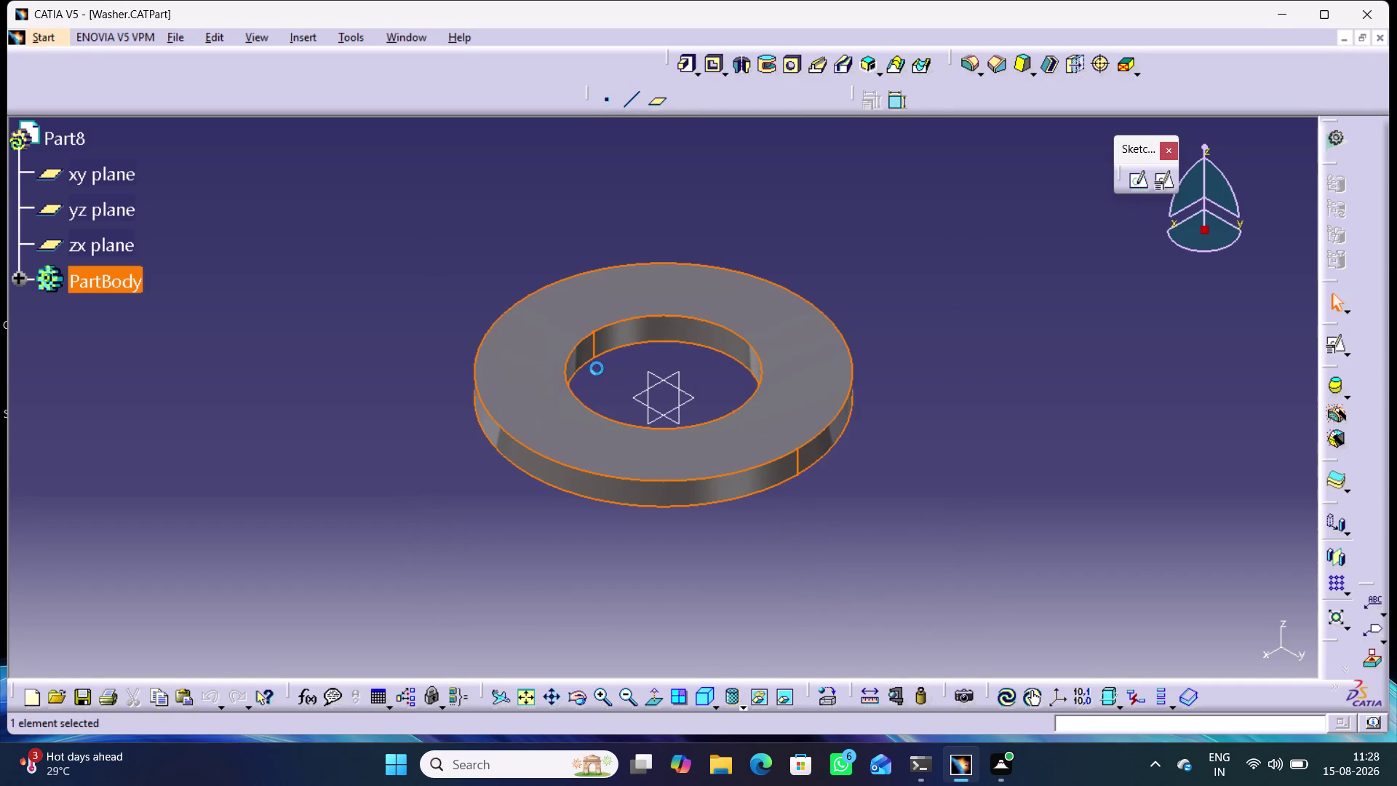